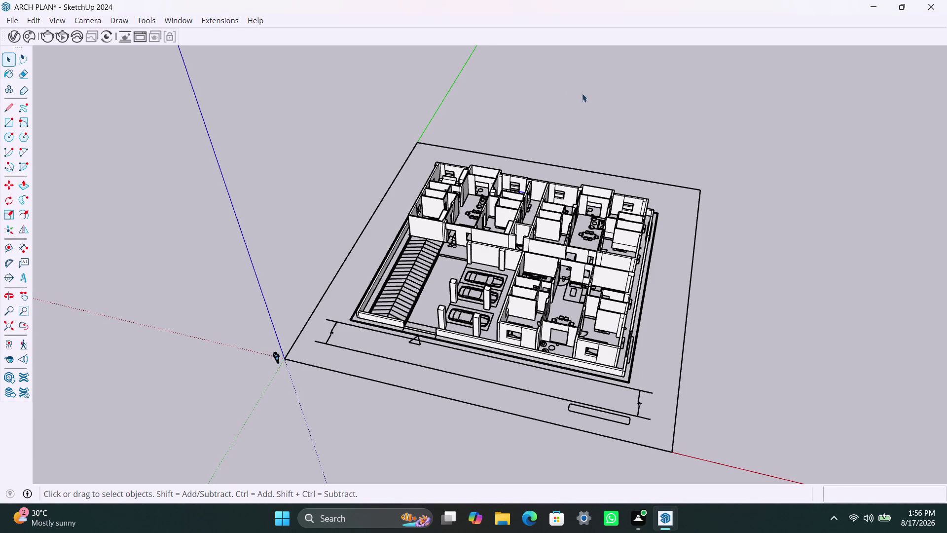
Zoom and orbit into the kitchen, then select the corner base cabinet's front face.
scroll(up, 3)
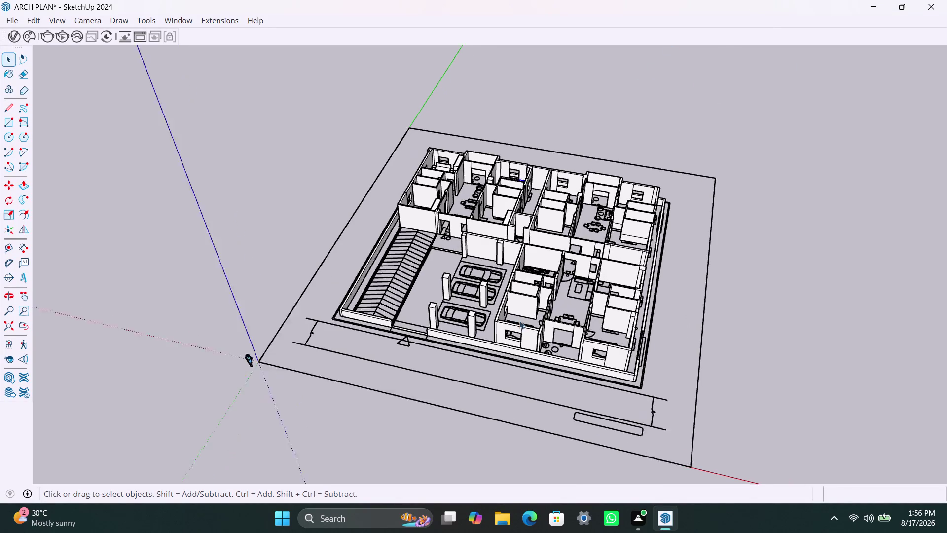
scroll(up, 3)
middle_drag(589, 253, 608, 365)
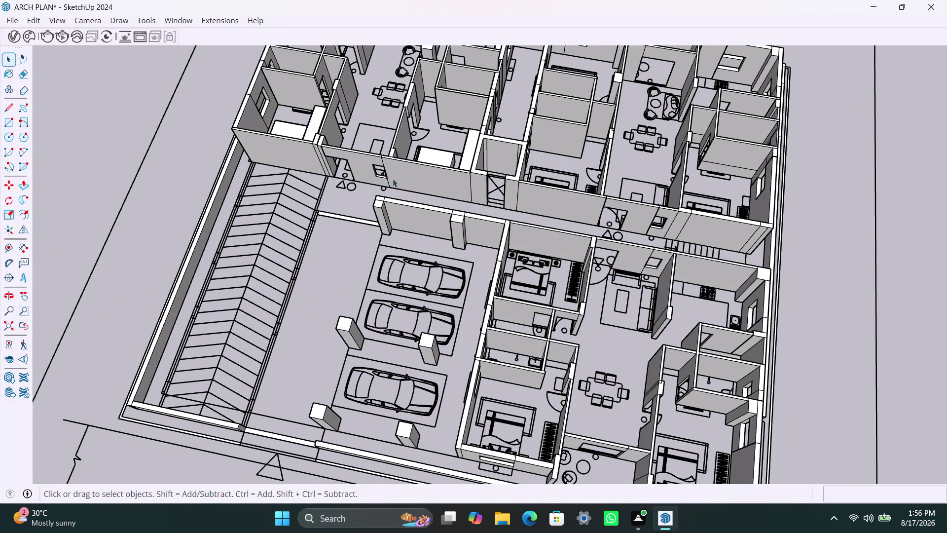
middle_drag(452, 129, 640, 261)
scroll(up, 3)
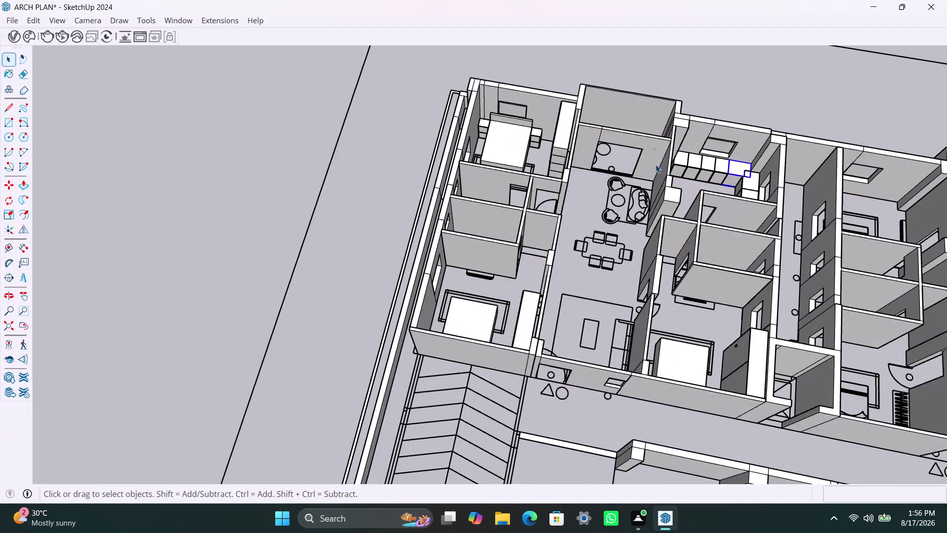
scroll(up, 3)
middle_drag(706, 168, 616, 187)
scroll(up, 3)
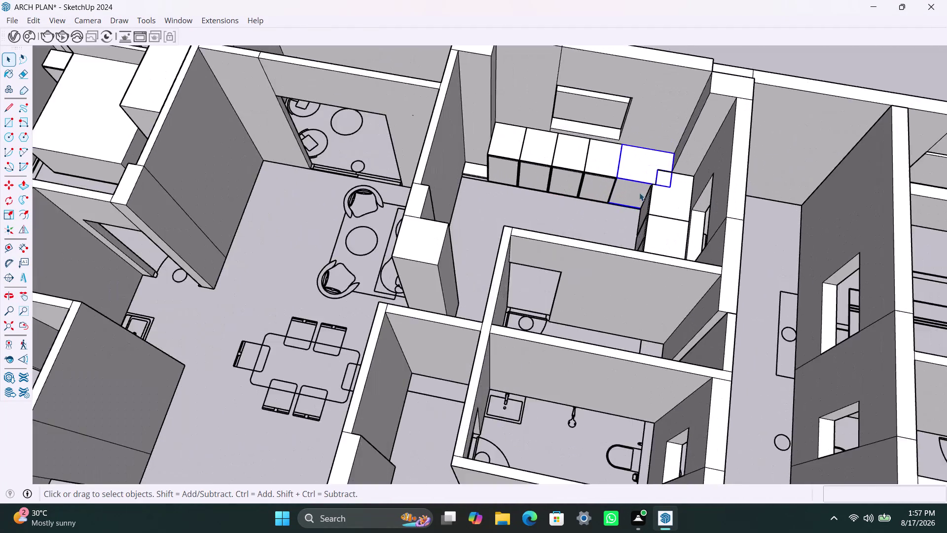
scroll(up, 3)
middle_drag(623, 197, 640, 169)
scroll(up, 3)
middle_drag(614, 176, 615, 175)
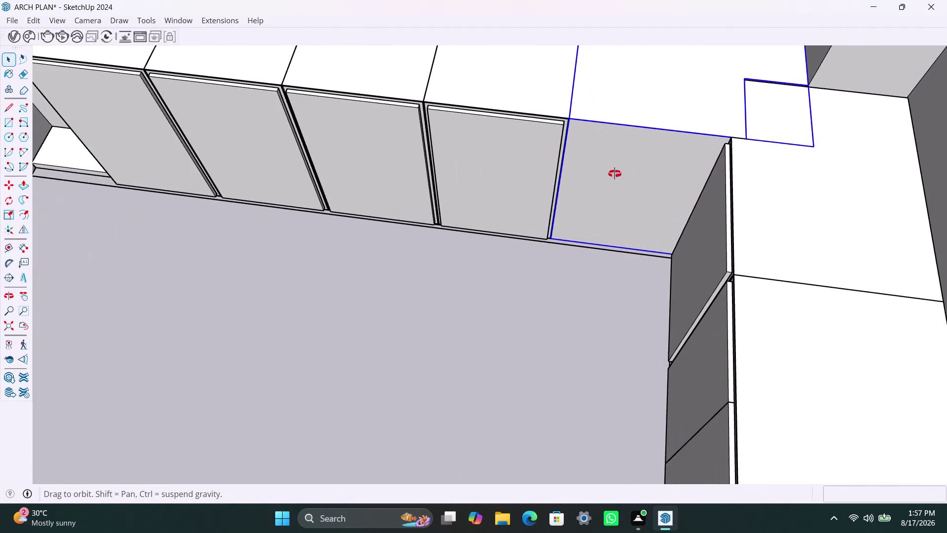
middle_drag(614, 174, 626, 140)
scroll(up, 3)
triple_click(620, 171)
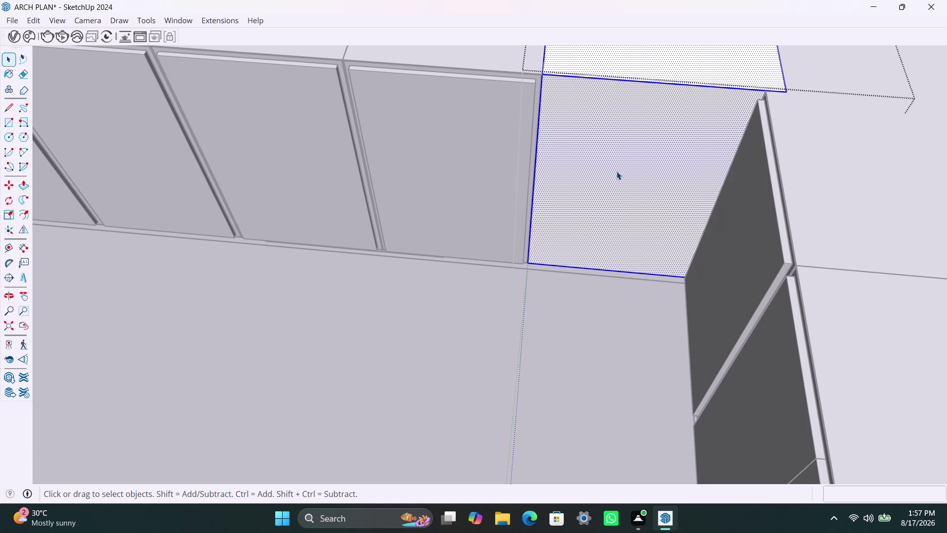
Offset the corner cabinet's front face inward by 2.5mm.
key(f)
drag(561, 127, 562, 127)
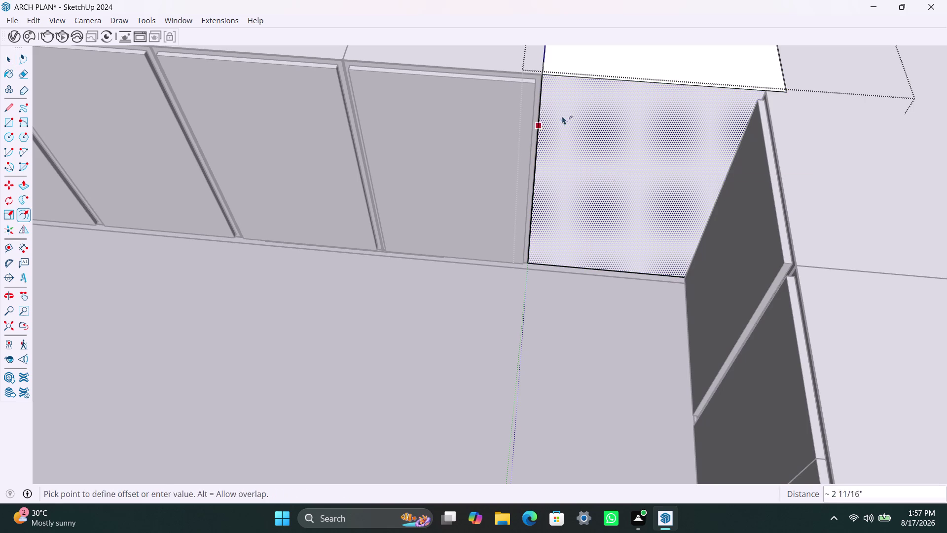
drag(562, 127, 563, 122)
text(2)
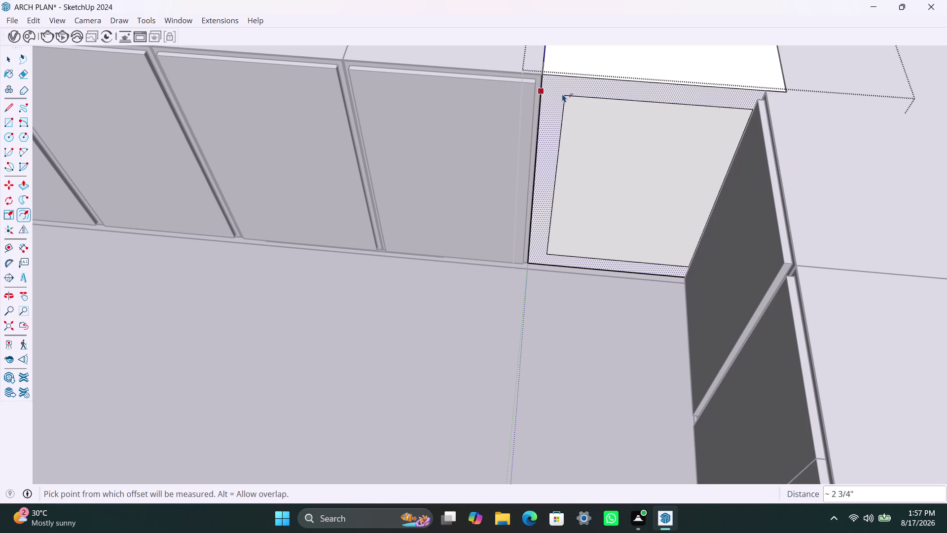
text(.5mm)
key(Return)
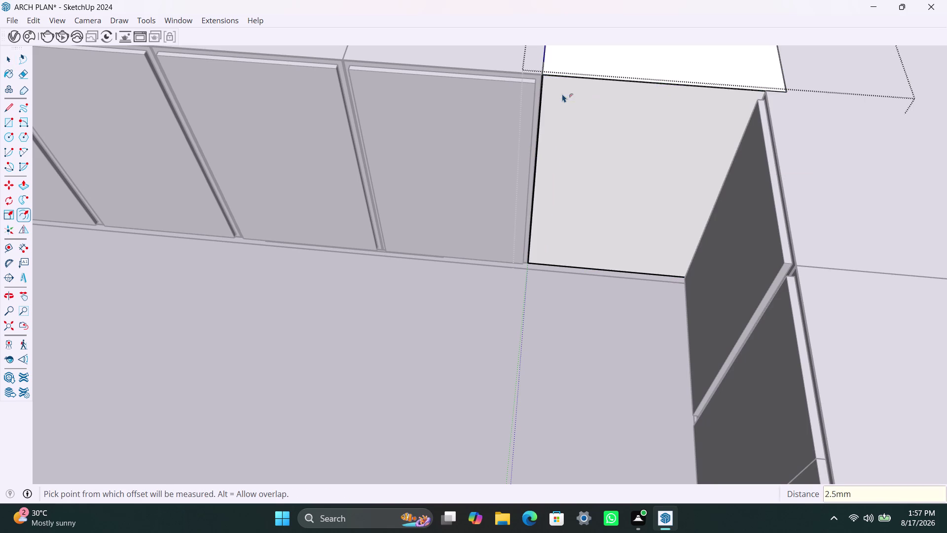
key(space)
Delete the narrow strip and offset the inner door face a further 18mm.
scroll(up, 3)
scroll(up, 3)
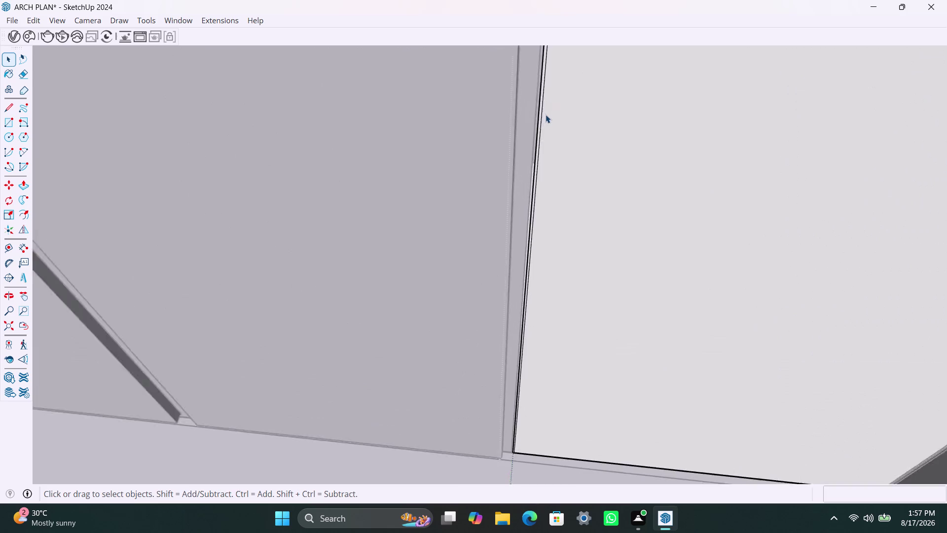
scroll(up, 3)
click(537, 119)
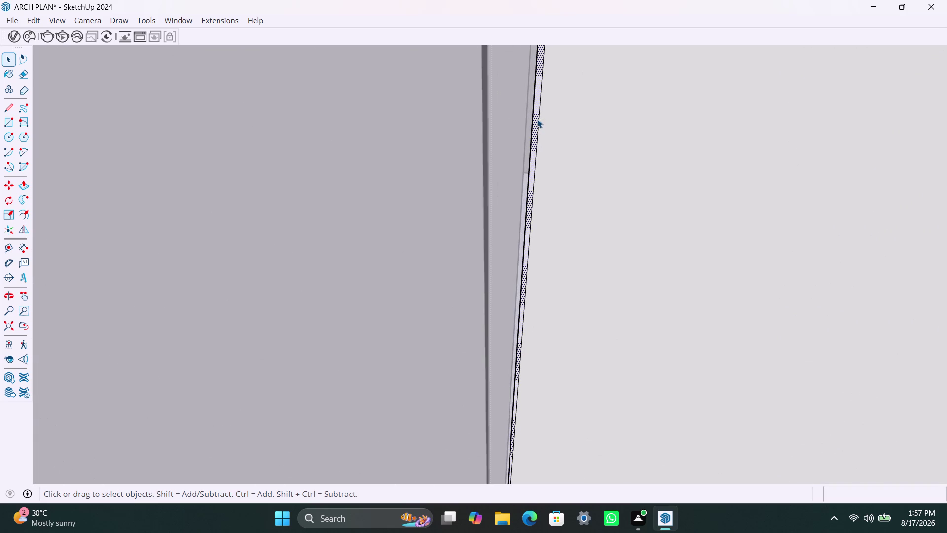
key(Delete)
click(599, 132)
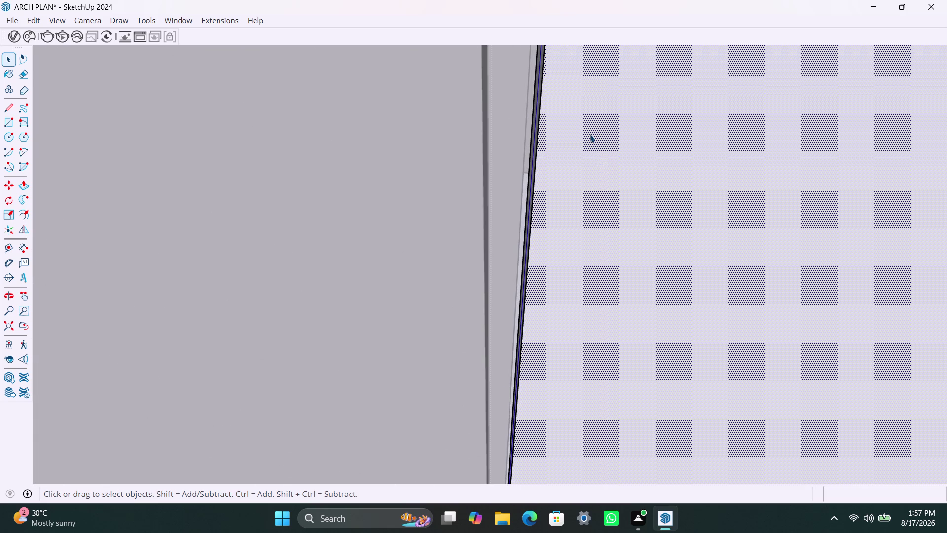
key(f)
click(590, 135)
text(18)
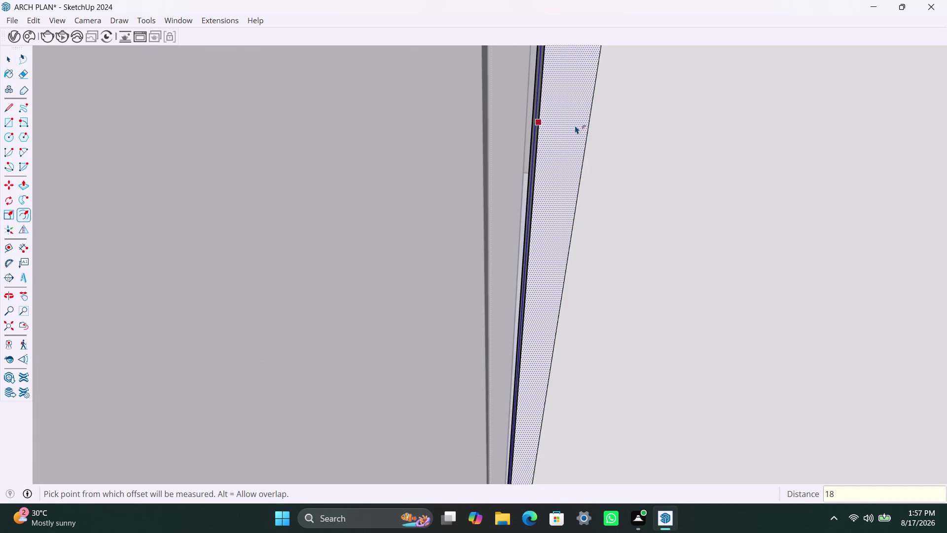
text(mm)
key(Return)
key(space)
Push/pull the door's inner panel back into the door.
scroll(down, 3)
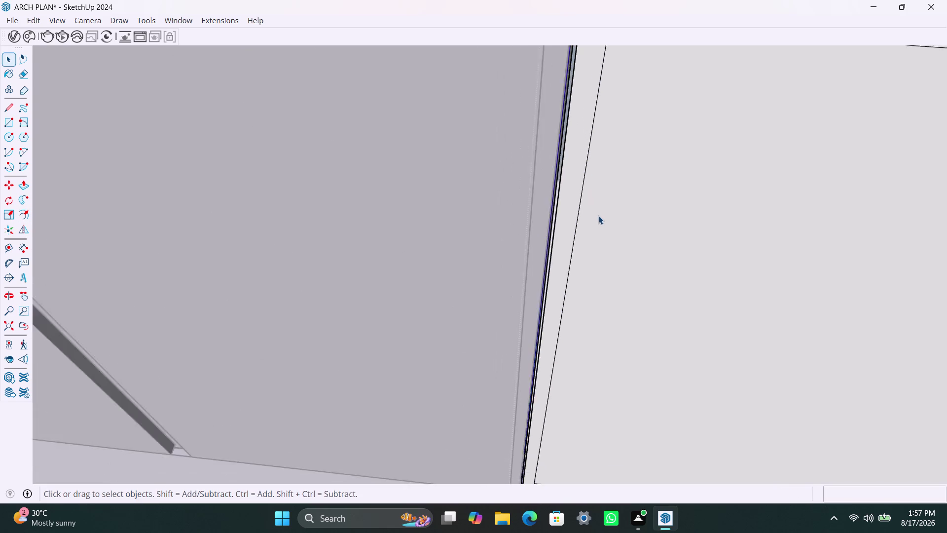
scroll(down, 3)
middle_drag(648, 240, 573, 199)
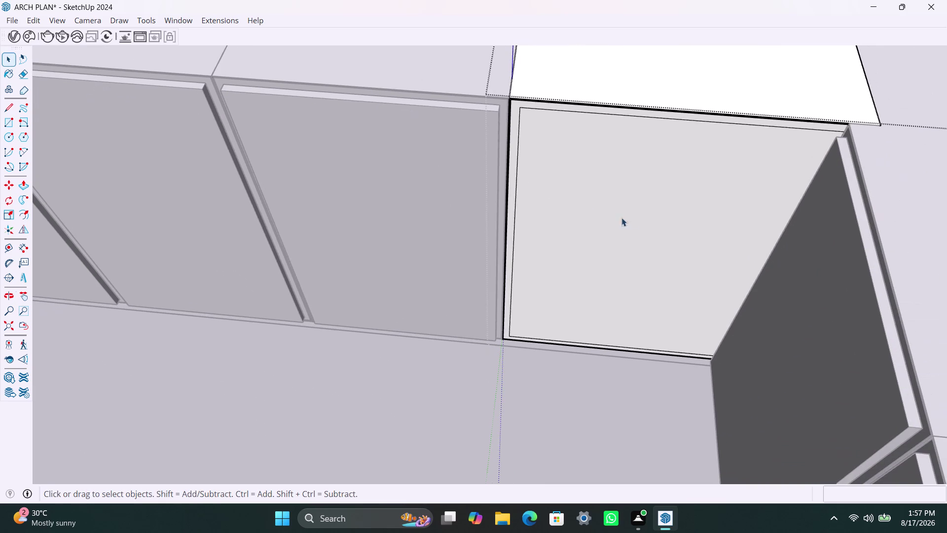
click(650, 213)
key(p)
drag(650, 212, 649, 202)
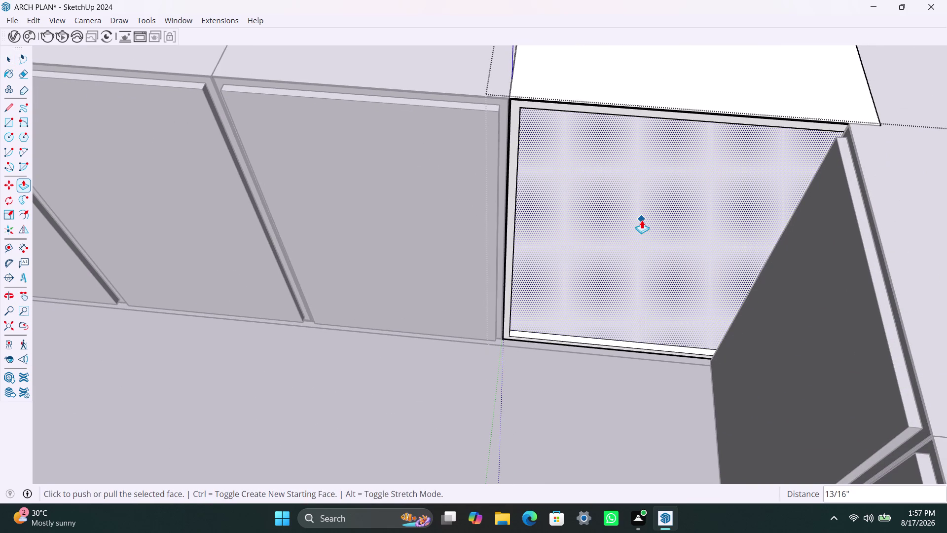
key(Escape)
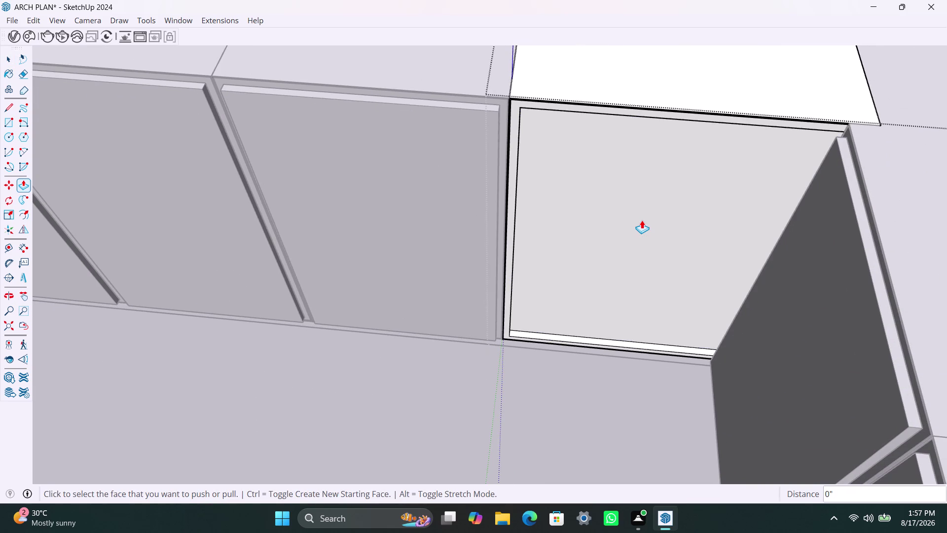
Adjust the inner panel's depth to about 5/16 inch, matching the neighbouring doors.
key(p)
click(641, 220)
scroll(down, 3)
middle_drag(627, 285, 598, 195)
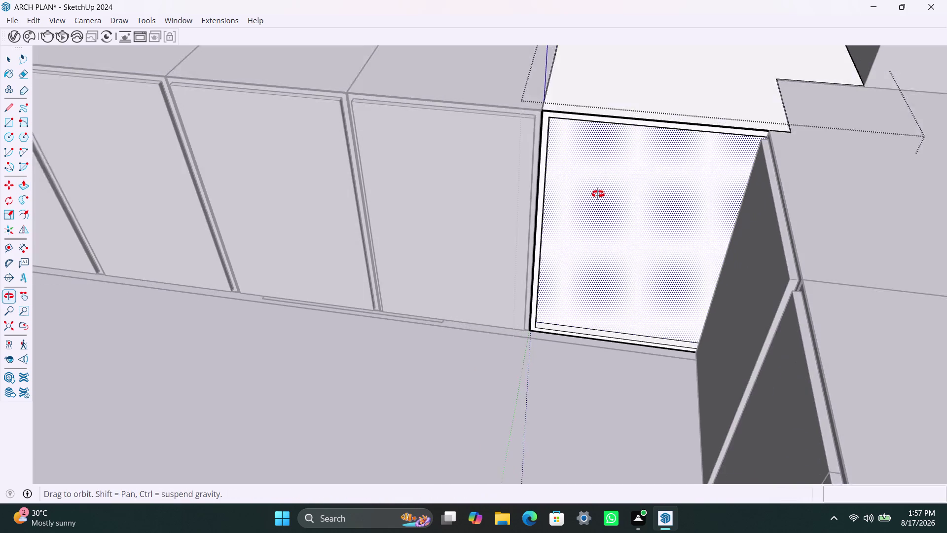
middle_drag(598, 194, 597, 194)
click(614, 243)
scroll(down, 3)
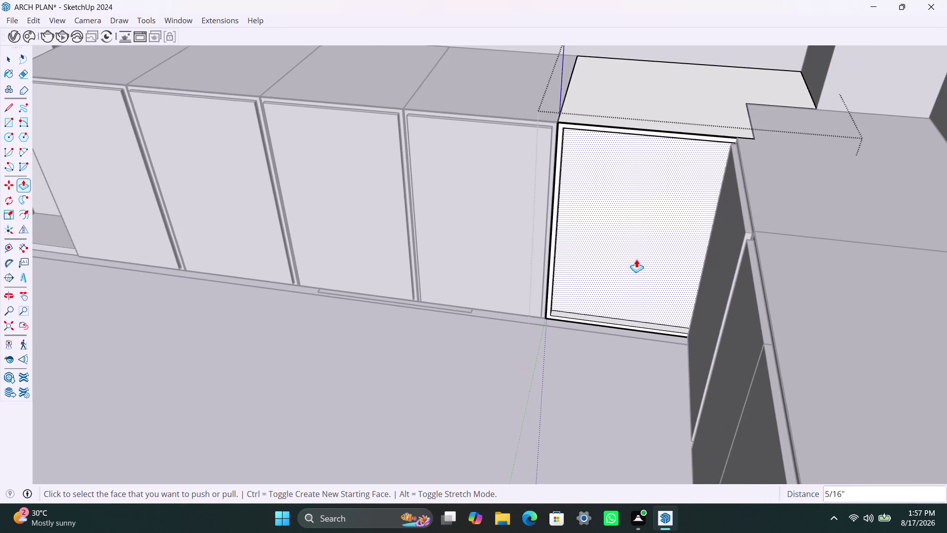
middle_drag(633, 265, 650, 293)
scroll(up, 3)
middle_drag(644, 241, 651, 204)
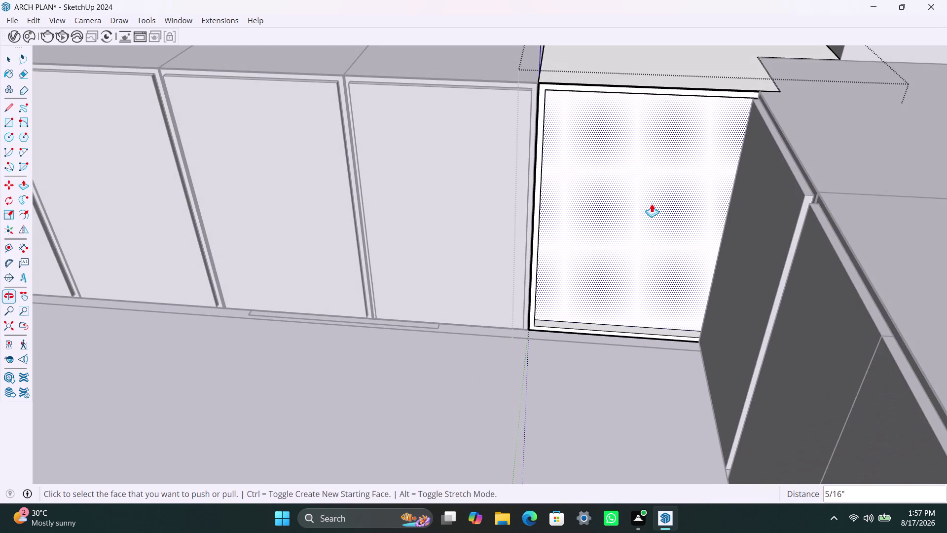
click(637, 248)
key(space)
scroll(down, 3)
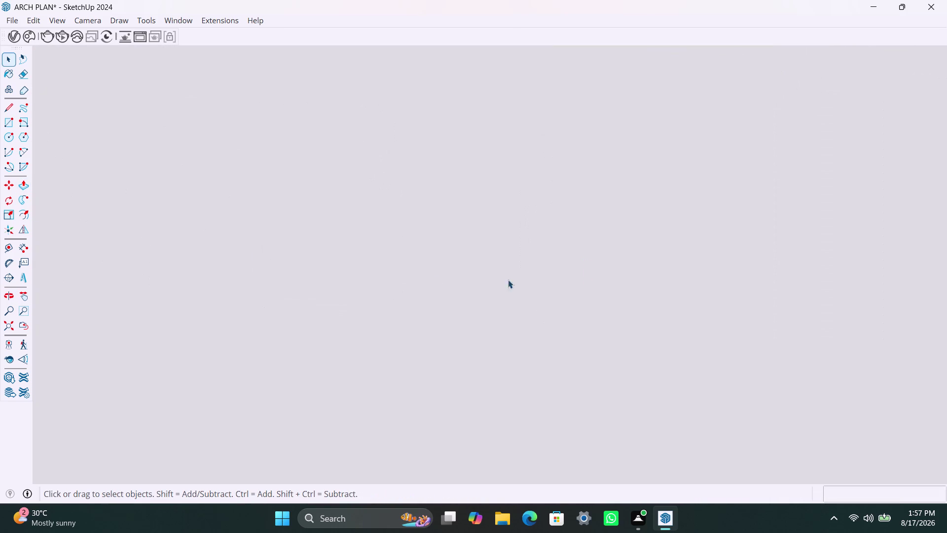
Orbit and zoom back into the kitchen to face the corner cabinet.
click(7, 320)
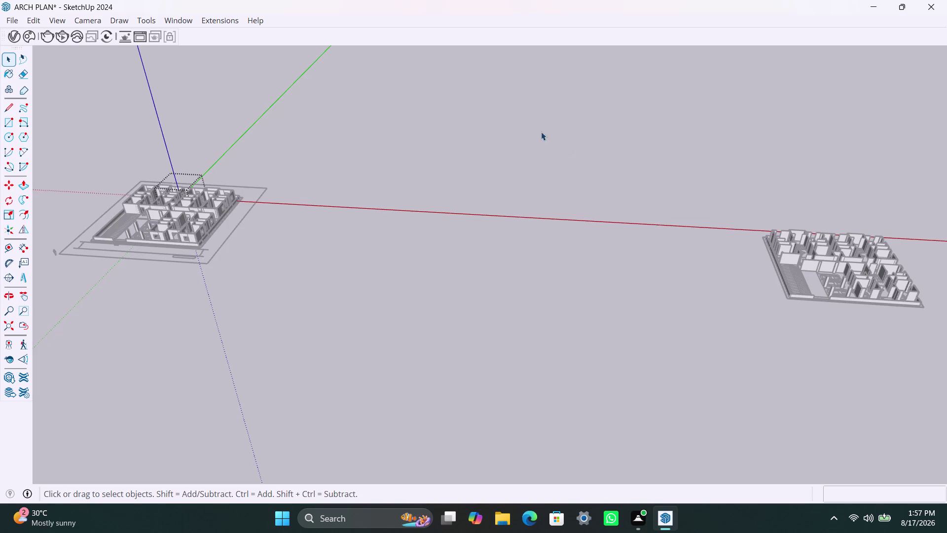
scroll(up, 3)
middle_drag(222, 206, 351, 245)
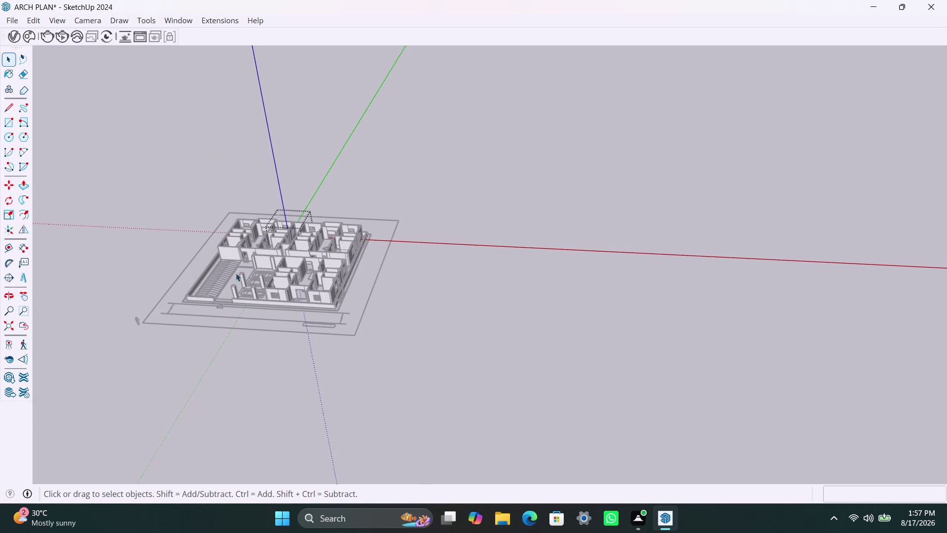
scroll(up, 3)
middle_drag(336, 197, 437, 316)
scroll(up, 3)
middle_drag(379, 347, 382, 352)
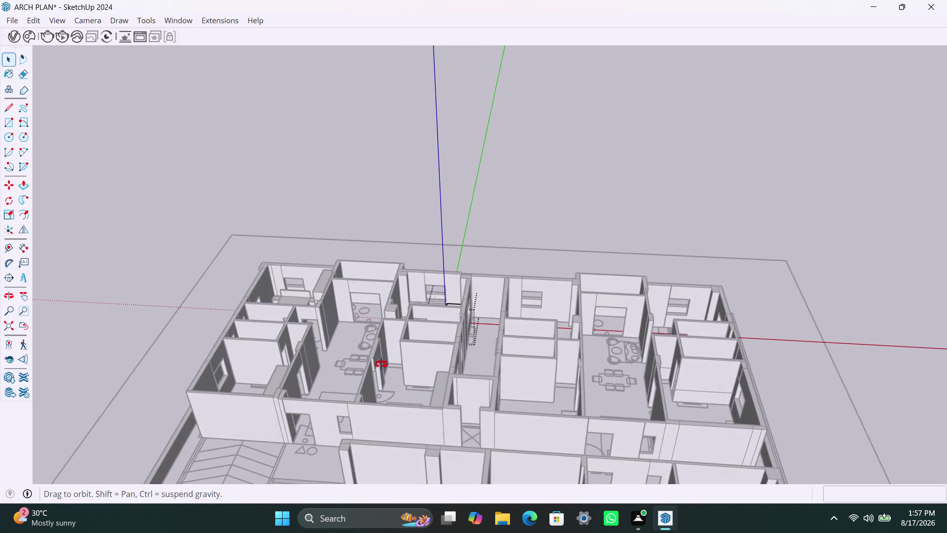
middle_drag(381, 352, 383, 444)
scroll(up, 3)
middle_drag(458, 279, 517, 294)
scroll(up, 3)
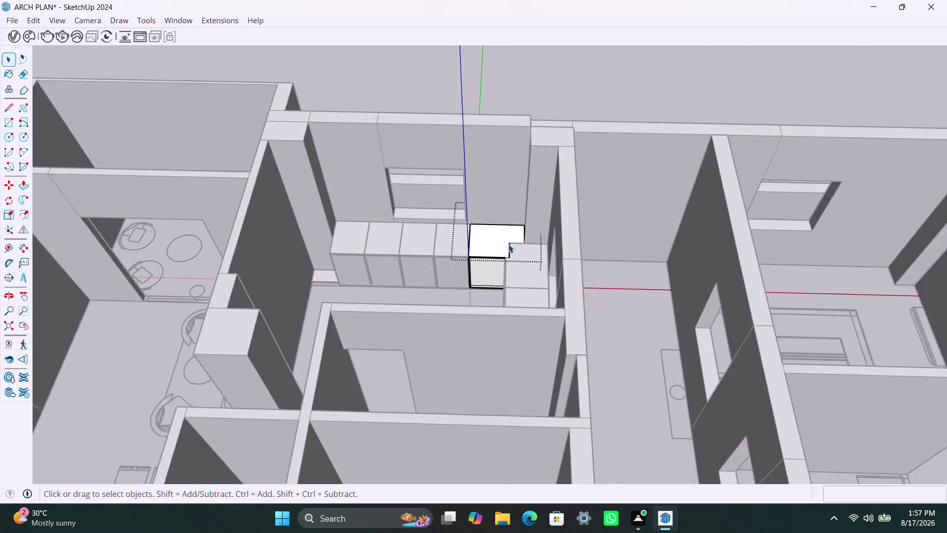
scroll(up, 3)
middle_drag(477, 315, 500, 339)
scroll(up, 3)
Push the cabinet's inner front face deep into its box, leaving an open recess.
click(497, 267)
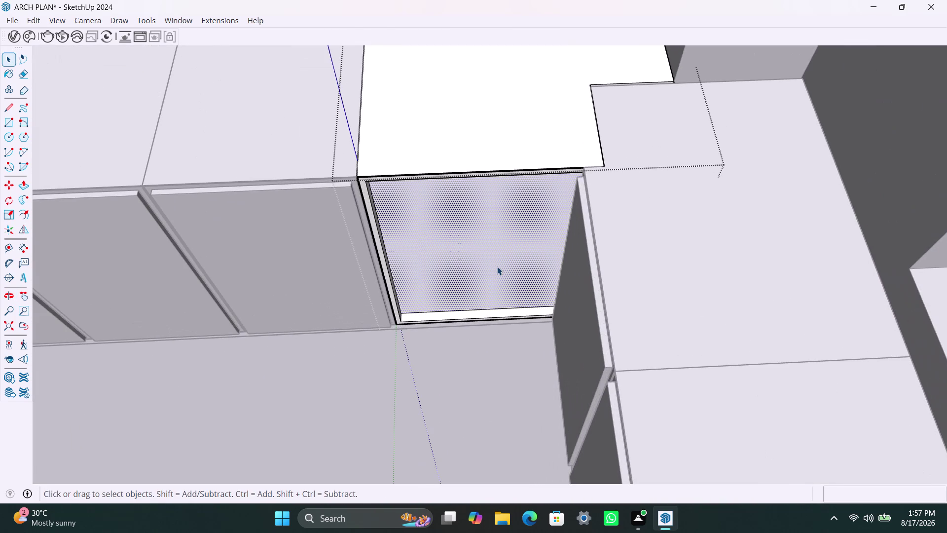
key(p)
drag(497, 266, 497, 260)
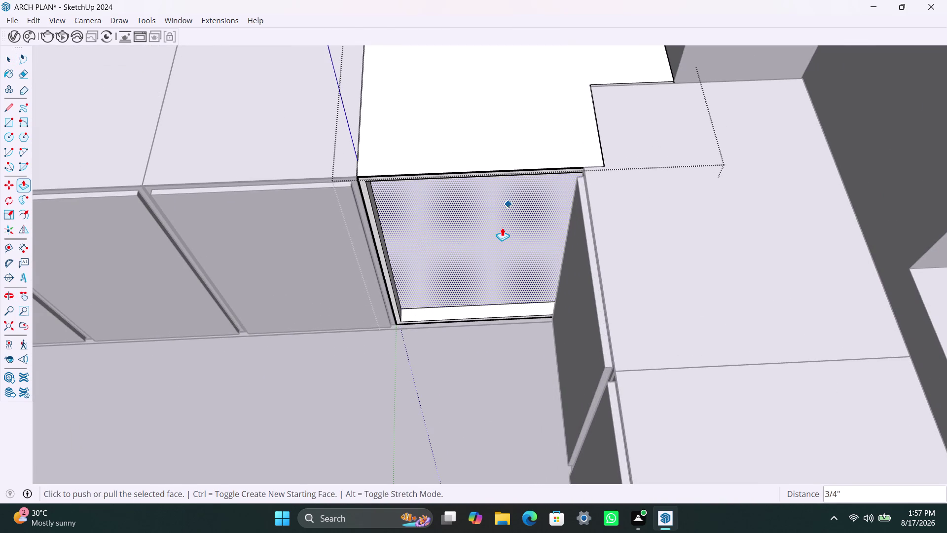
click(502, 227)
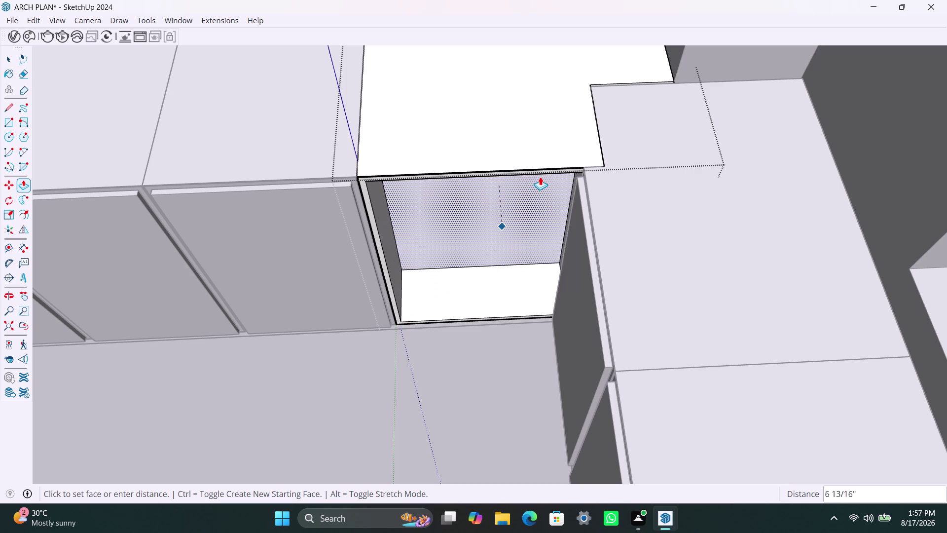
middle_drag(535, 196, 568, 144)
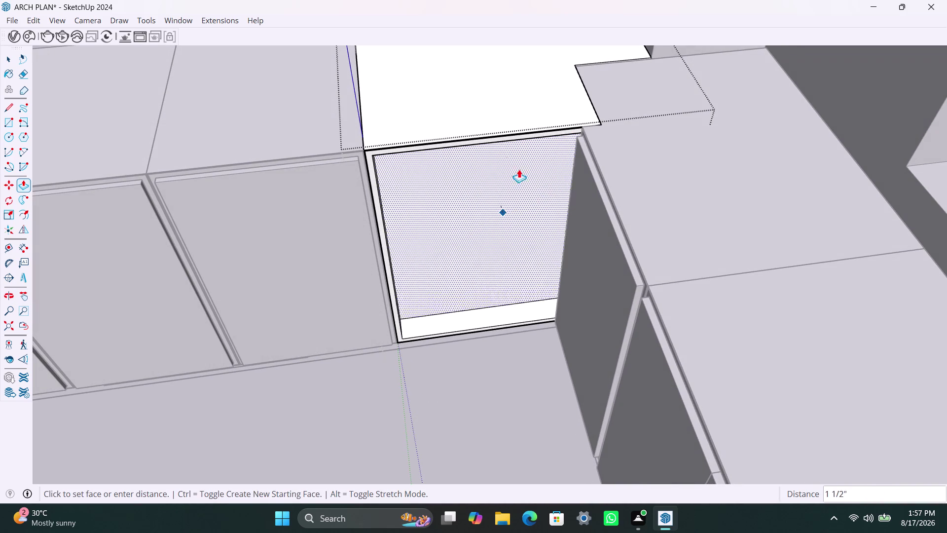
middle_drag(496, 187, 496, 184)
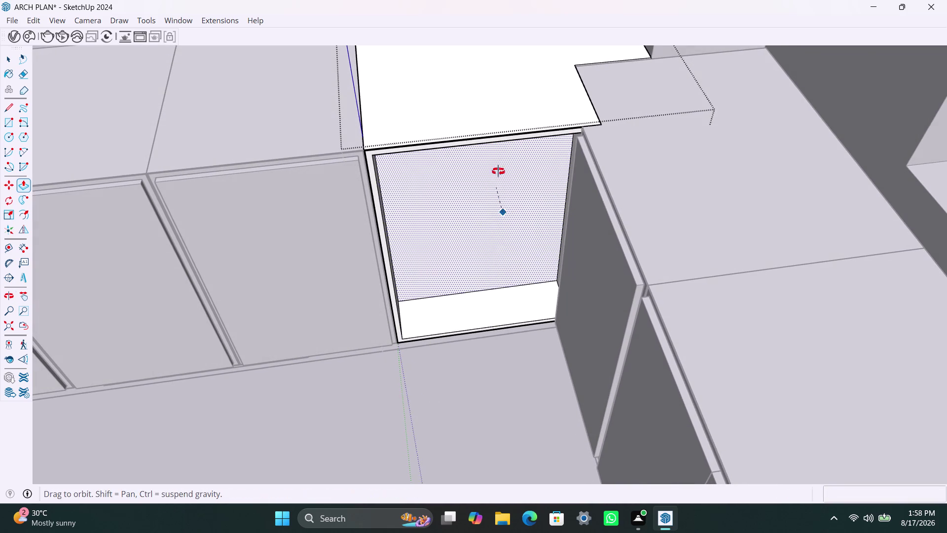
middle_drag(496, 185, 497, 137)
Pick the cabinet's back face and zoom out to the whole model.
click(475, 163)
key(space)
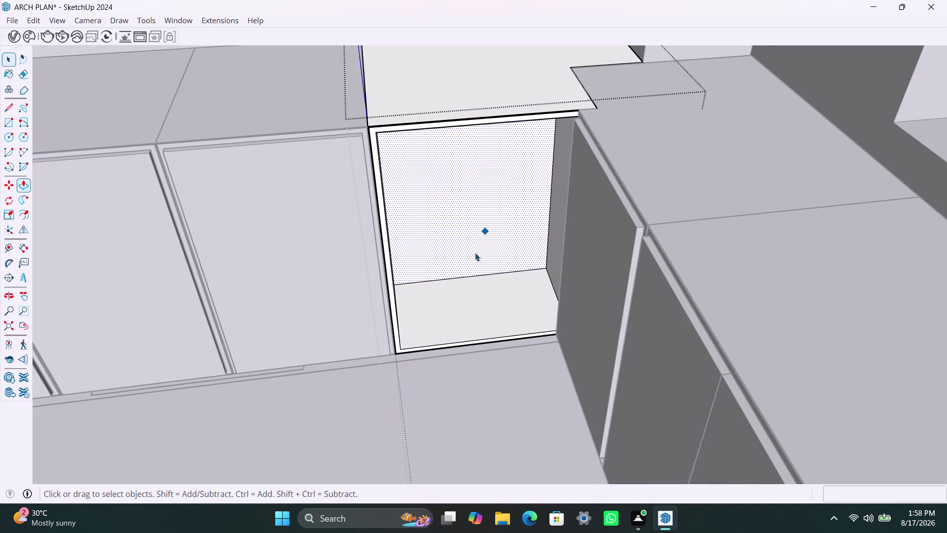
key(space)
scroll(down, 3)
middle_drag(476, 313, 450, 330)
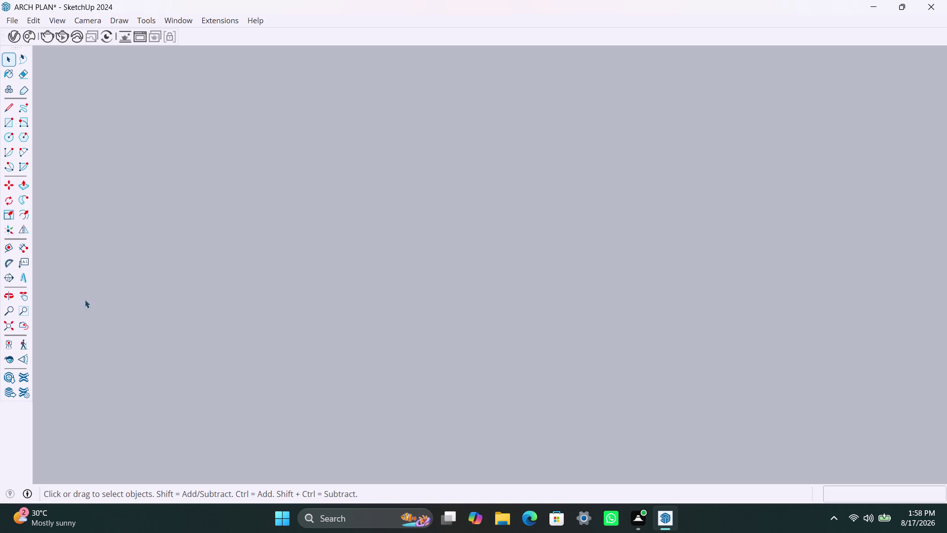
Orbit and zoom around the building to face the open cabinet front.
click(11, 322)
scroll(up, 3)
middle_drag(191, 217, 210, 230)
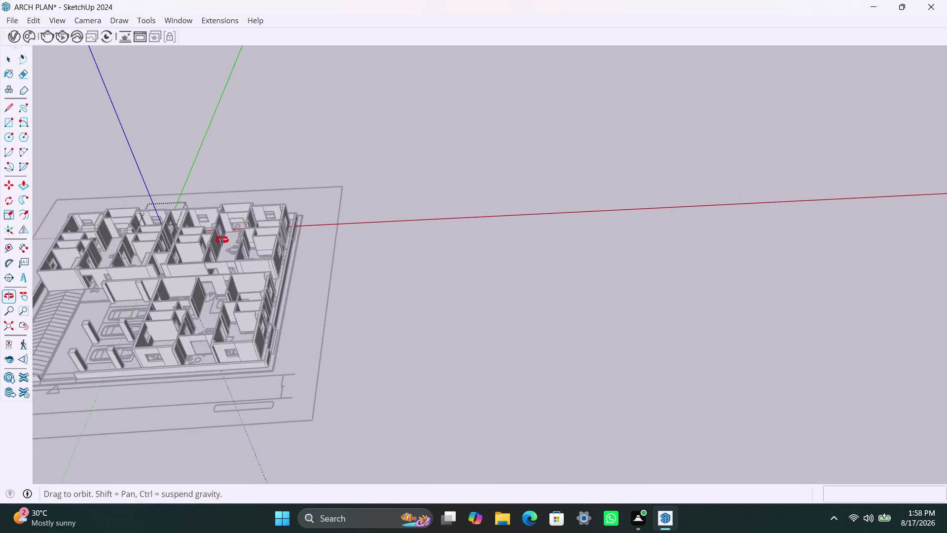
middle_drag(211, 230, 315, 303)
scroll(up, 3)
middle_drag(228, 314, 401, 321)
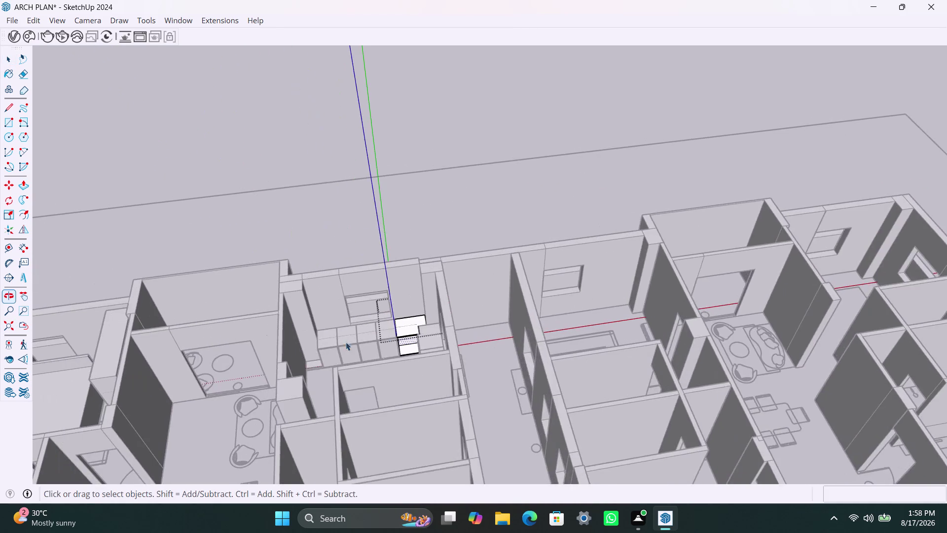
scroll(up, 3)
scroll(up, 3)
middle_drag(417, 349, 437, 316)
scroll(up, 3)
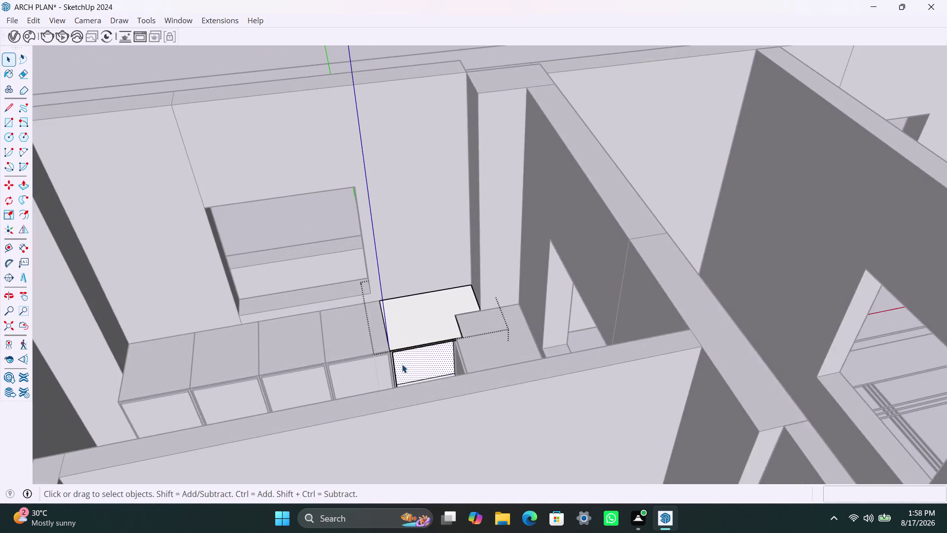
middle_drag(402, 364, 417, 384)
scroll(up, 3)
middle_drag(416, 359, 410, 347)
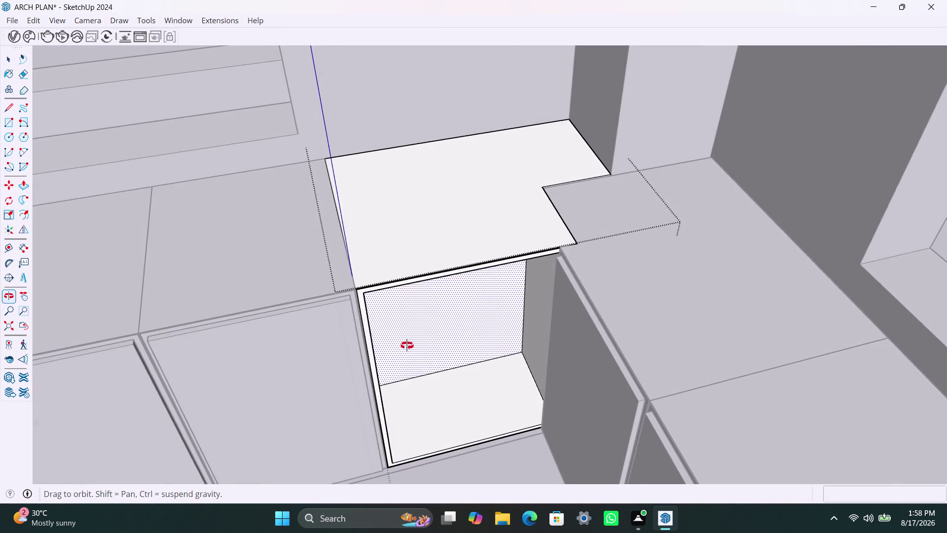
middle_drag(410, 347, 400, 342)
Draw a rectangle spanning the cabinet opening.
key(space)
key(r)
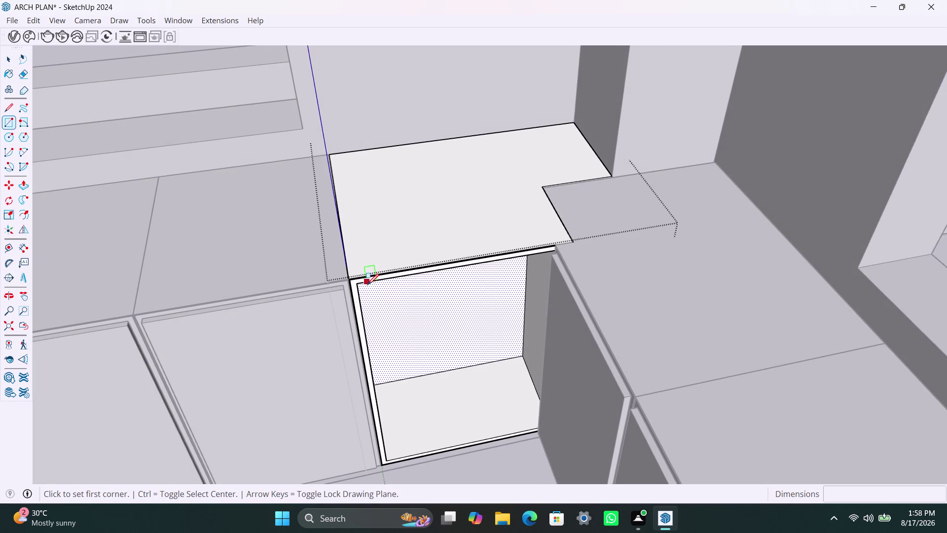
click(359, 285)
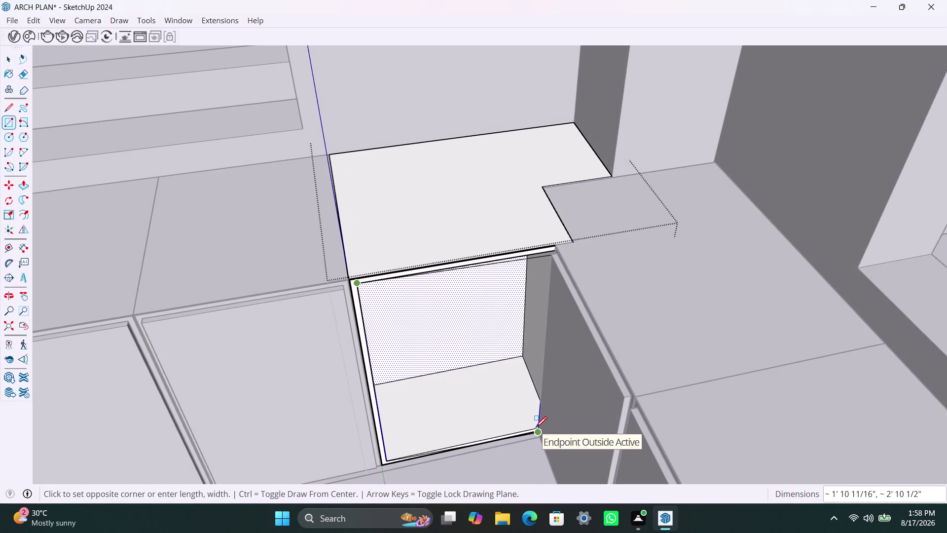
scroll(up, 3)
middle_drag(534, 425, 557, 421)
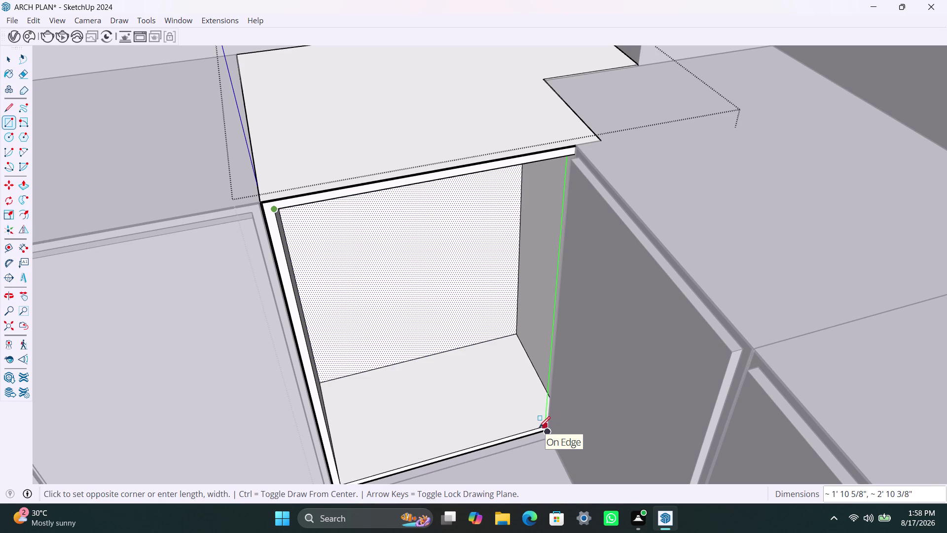
click(539, 427)
key(space)
Pull the new front face out 18mm to form the door panel.
double_click(509, 364)
right_click(509, 364)
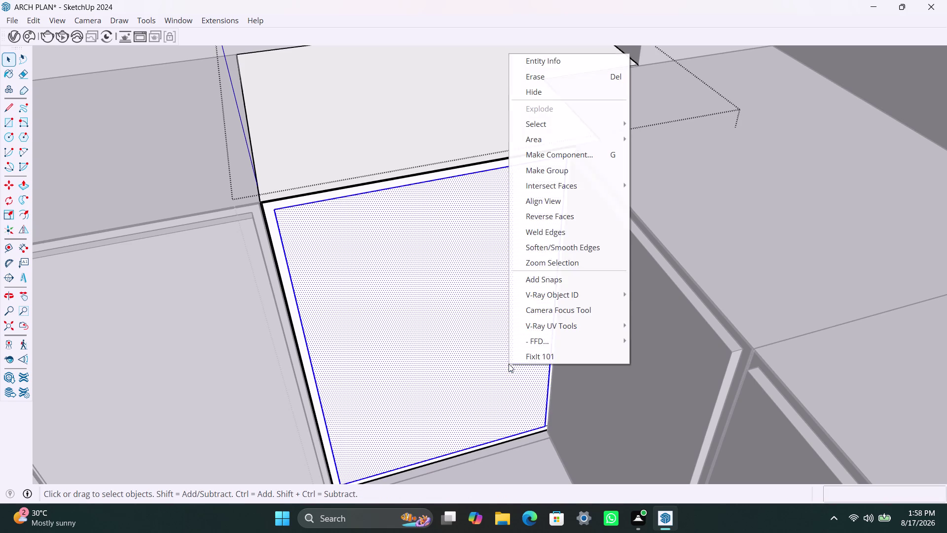
click(580, 171)
triple_click(453, 334)
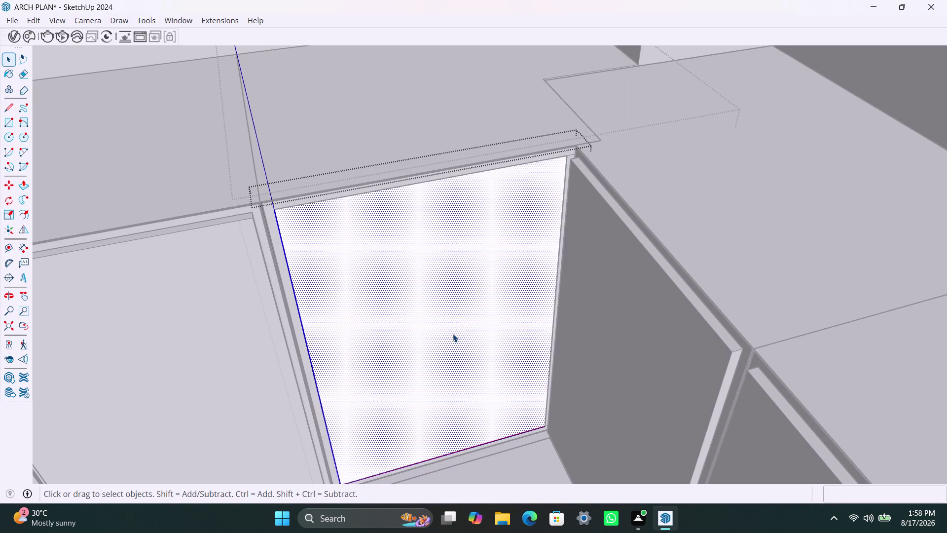
key(p)
click(452, 333)
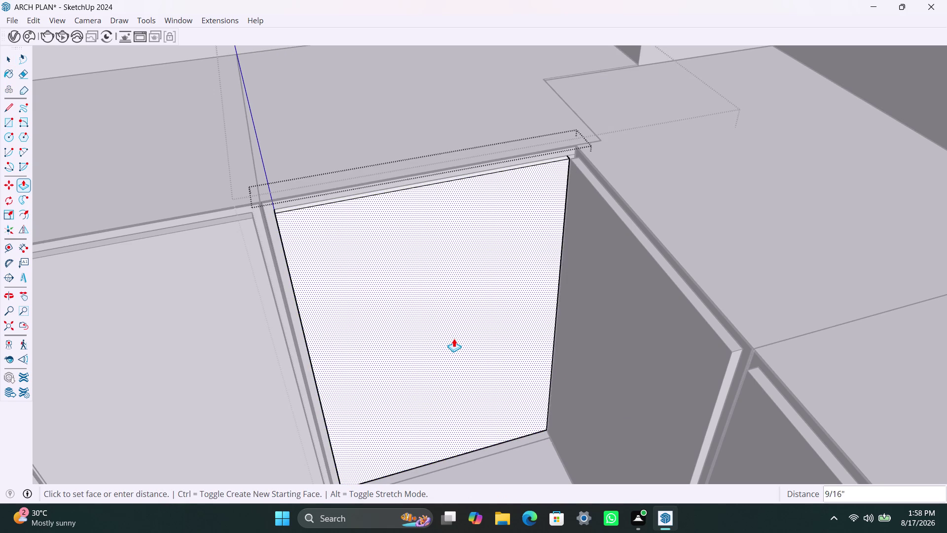
text(18mm)
key(Return)
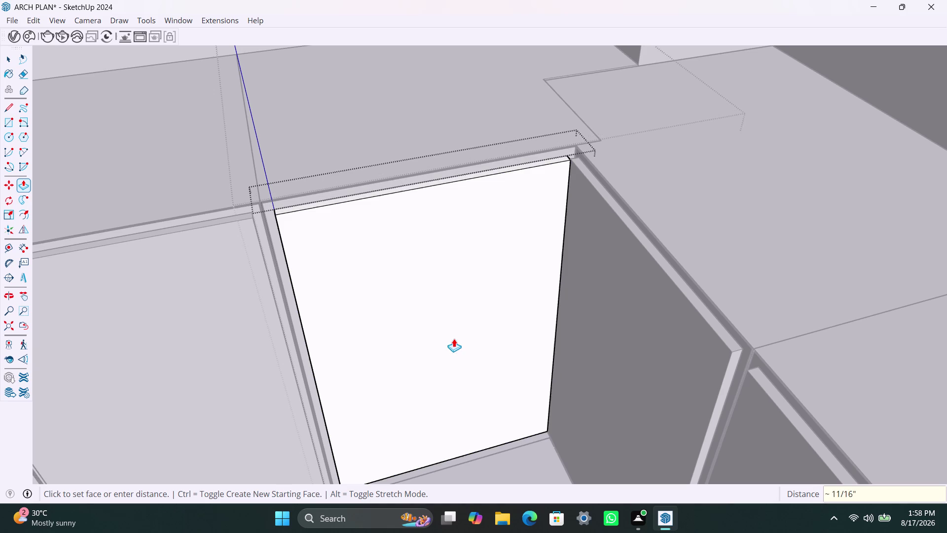
Zoom out to show the whole model.
key(space)
scroll(down, 3)
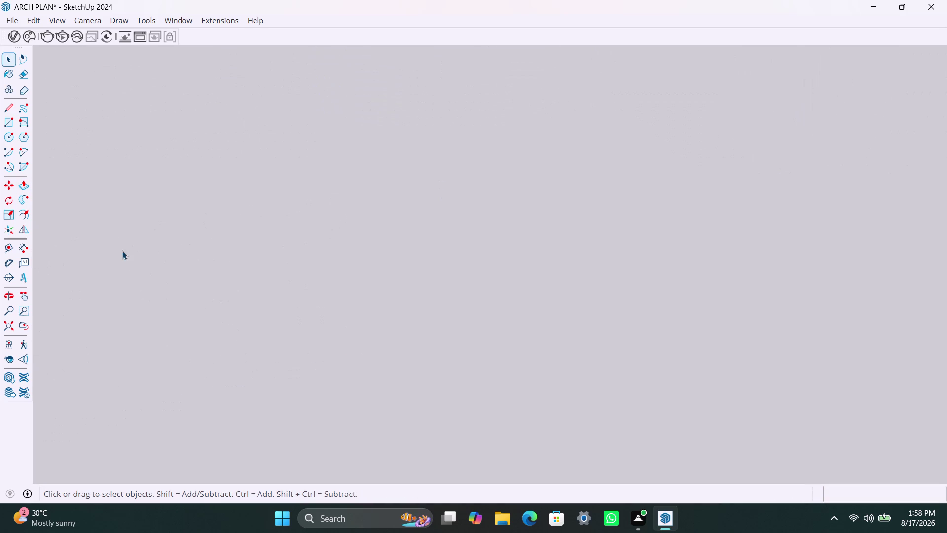
click(9, 325)
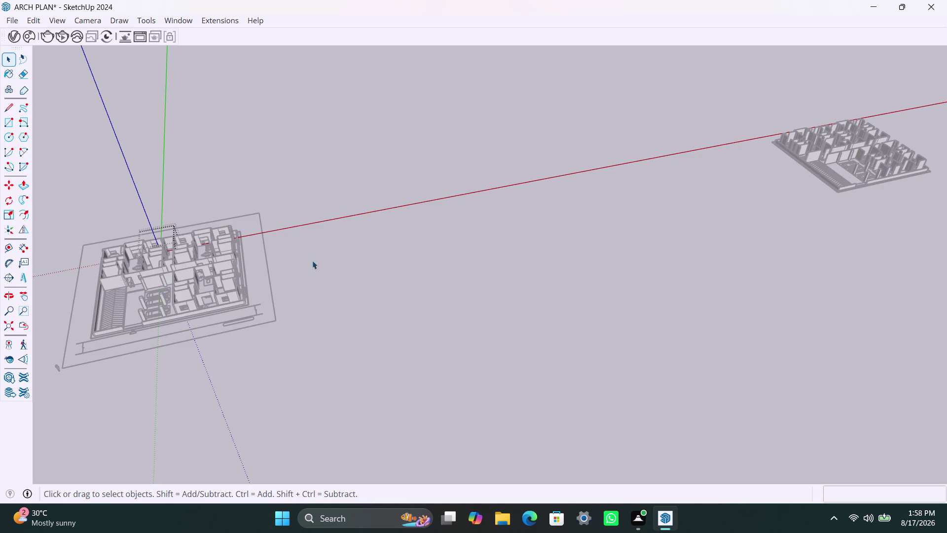
click(321, 228)
click(315, 162)
Zoom down onto the kitchen cabinet run and inspect the small strip at its end.
scroll(up, 3)
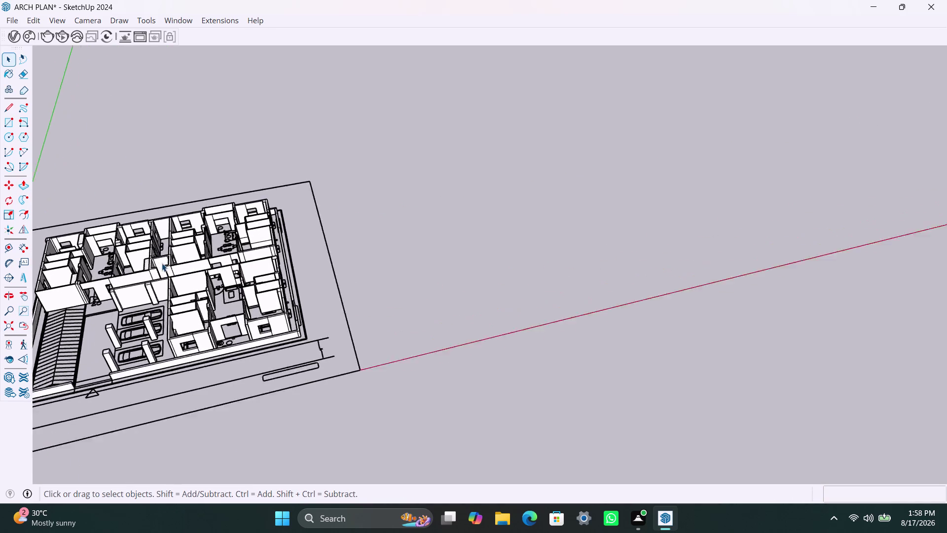
middle_drag(179, 247, 502, 247)
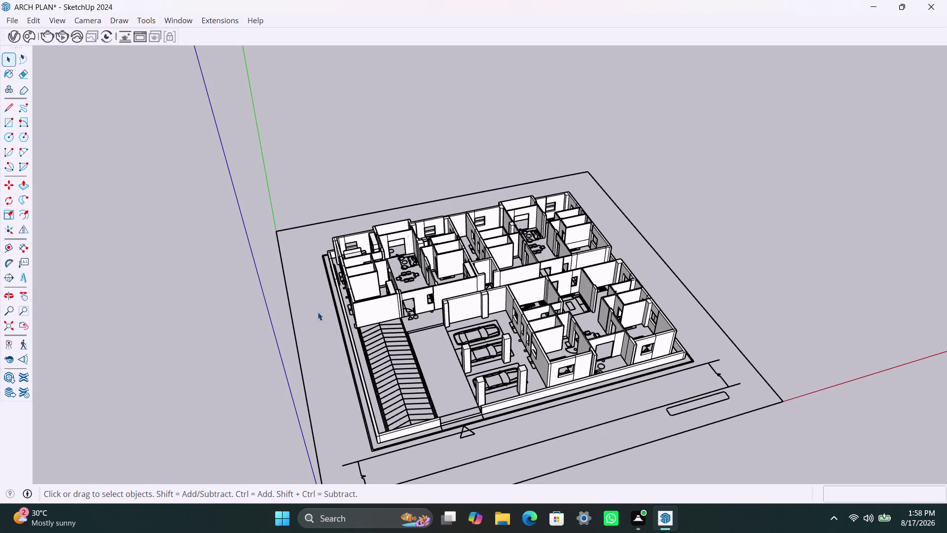
scroll(up, 3)
scroll(up, 3)
middle_drag(445, 241, 426, 343)
scroll(up, 3)
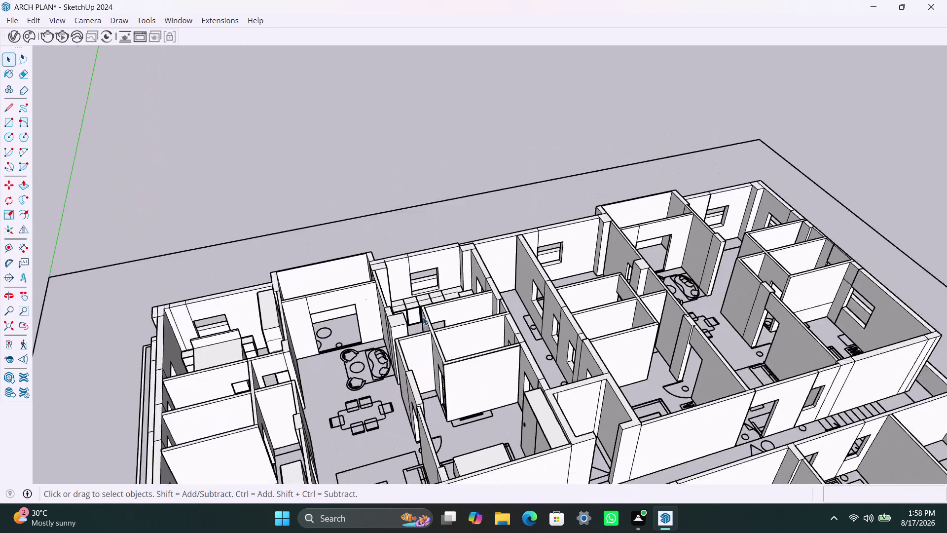
middle_drag(424, 340, 421, 383)
scroll(up, 3)
middle_drag(431, 301, 429, 337)
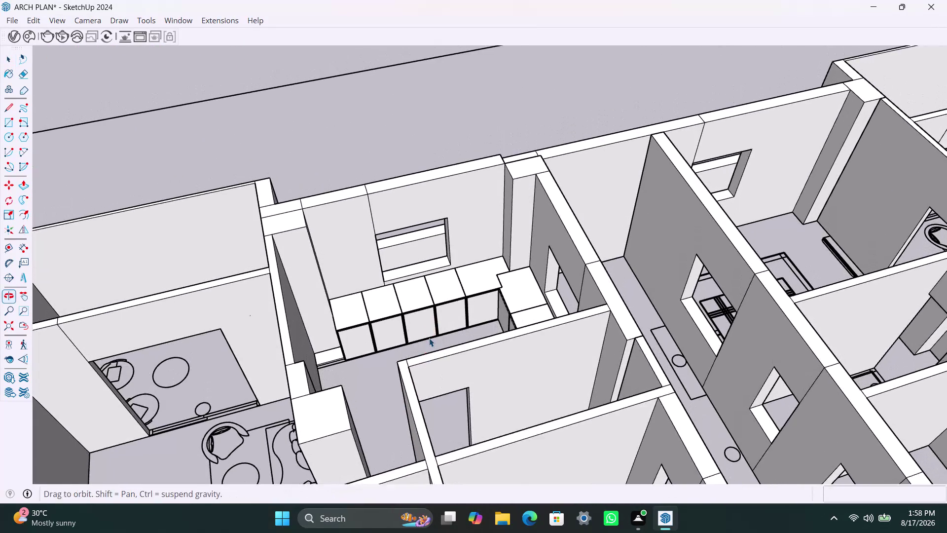
scroll(up, 3)
middle_drag(417, 356, 420, 365)
scroll(up, 3)
middle_drag(397, 375, 401, 395)
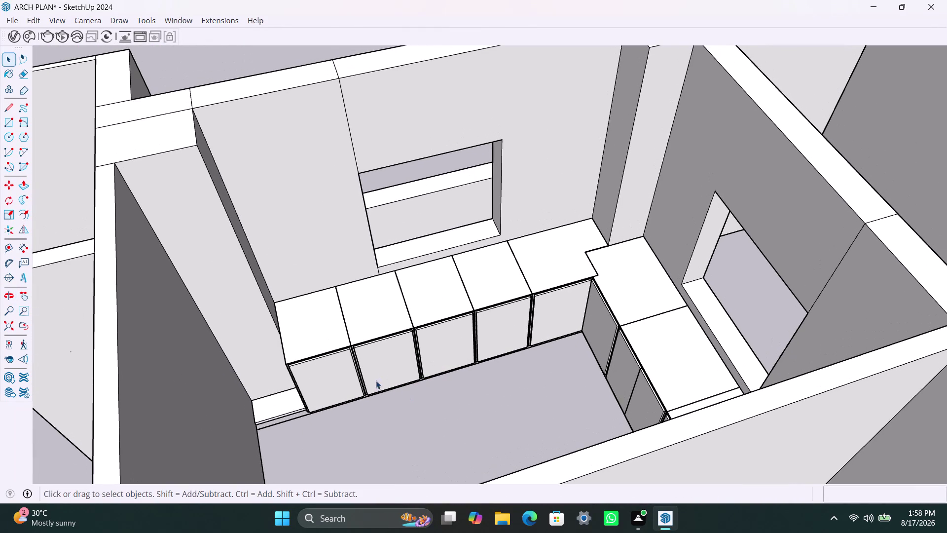
click(259, 414)
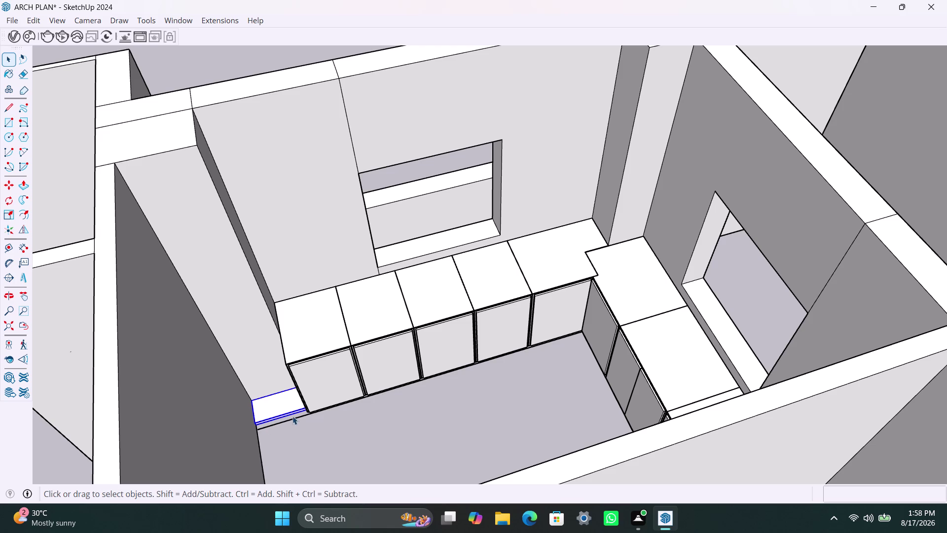
middle_drag(404, 421, 410, 402)
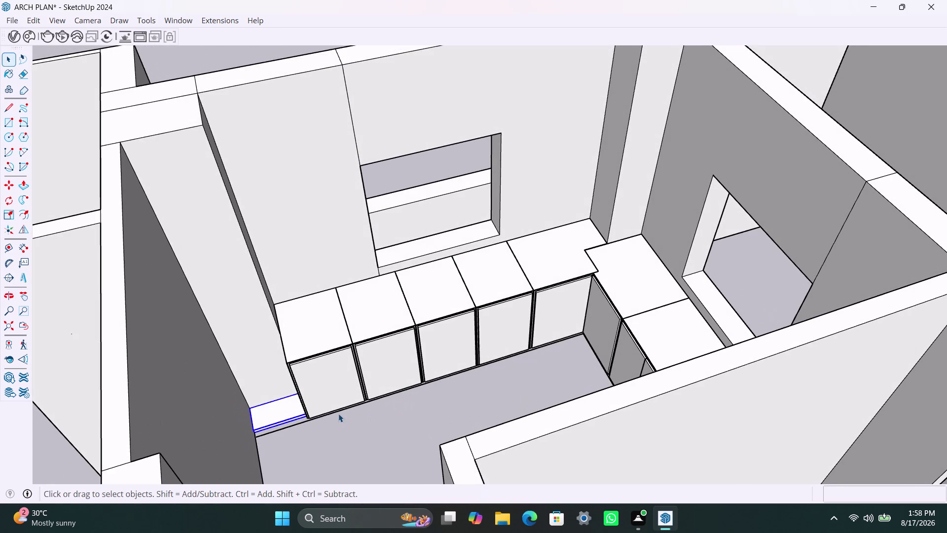
click(325, 443)
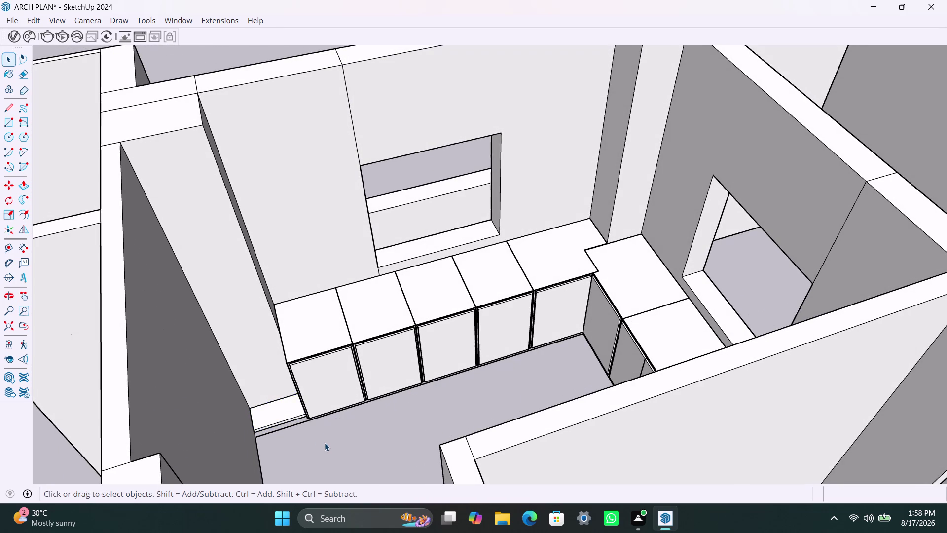
Draw a rectangle countertop outline along the cabinet tops from the back corner.
key(space)
key(r)
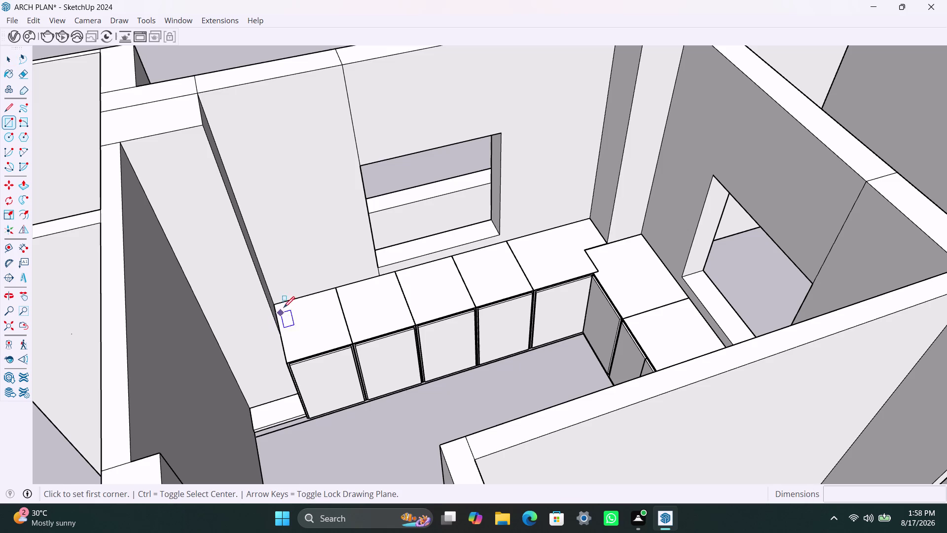
click(279, 301)
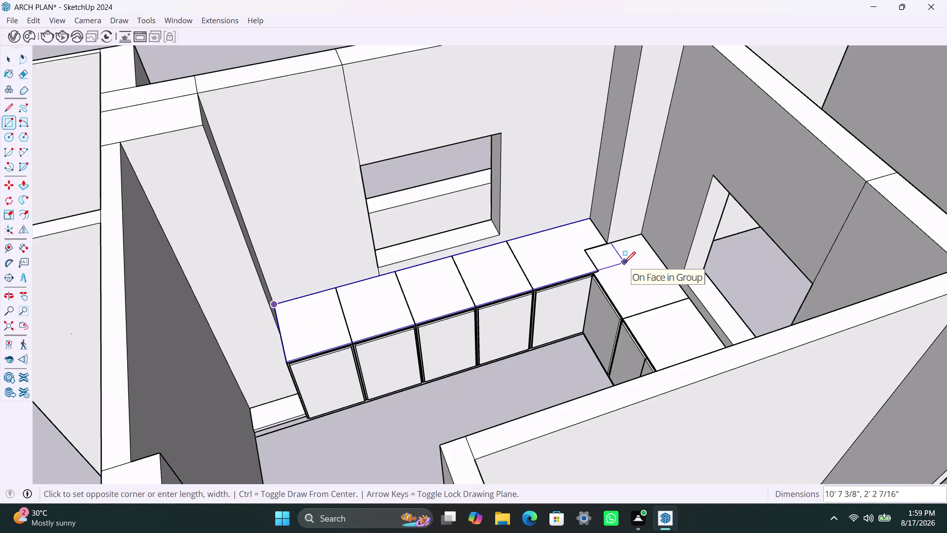
click(625, 262)
key(space)
Select the end cabinet's top geometry, then undo those edits.
double_click(550, 240)
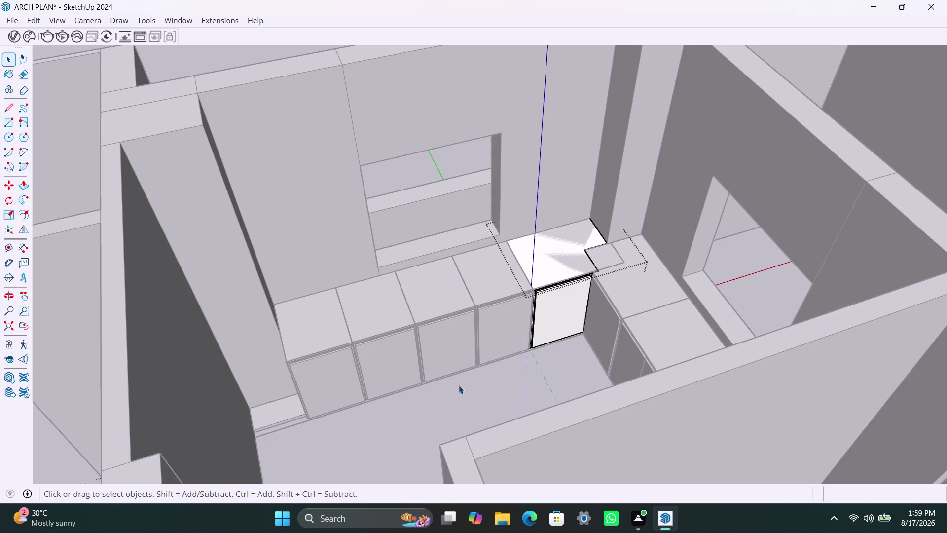
click(458, 385)
click(401, 305)
triple_click(310, 317)
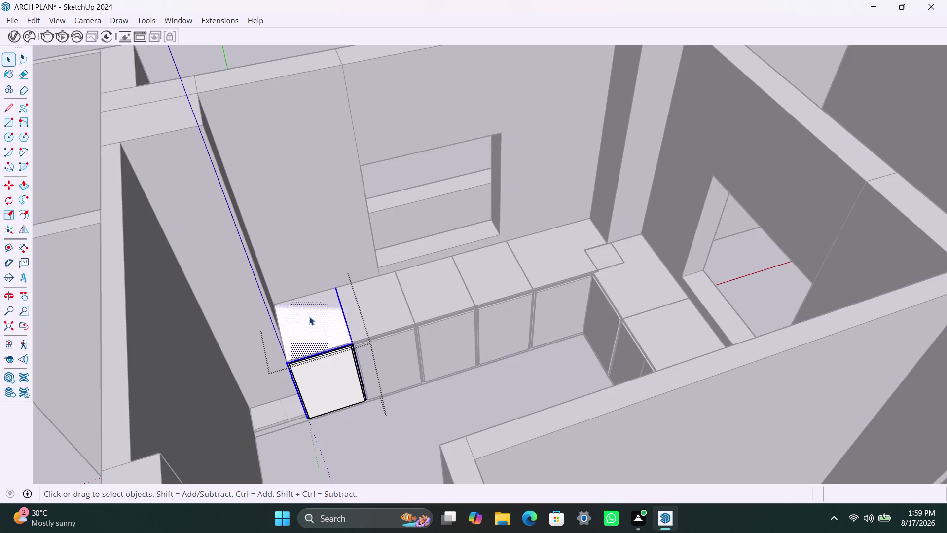
click(341, 446)
key(ctrl+z)
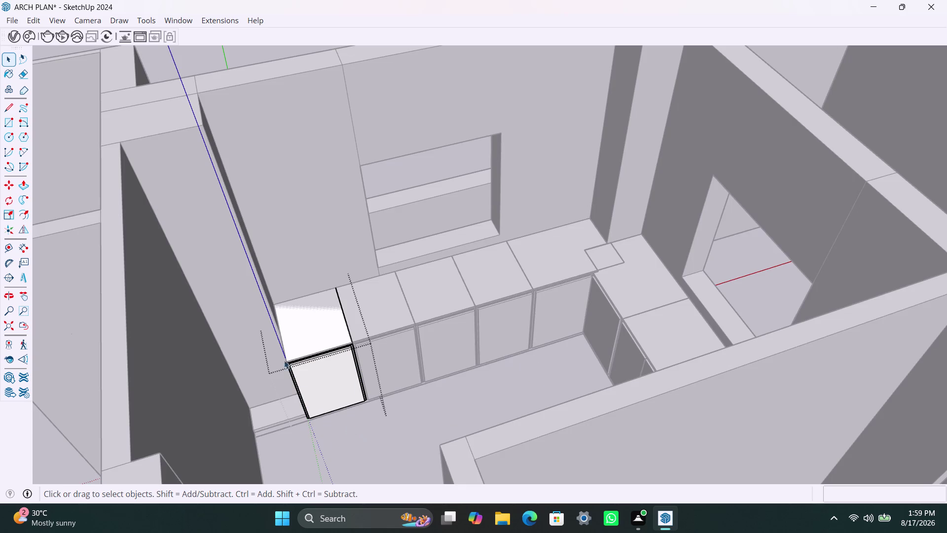
click(352, 445)
key(ctrl+z)
key(ctrl+z)
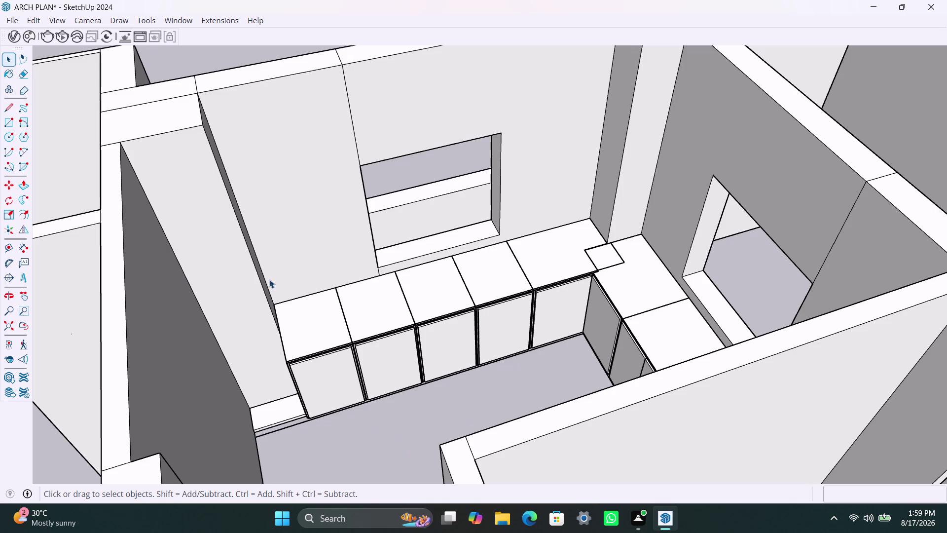
Redraw the countertop rectangle from the back corner, overhanging the cabinet fronts.
key(r)
click(277, 305)
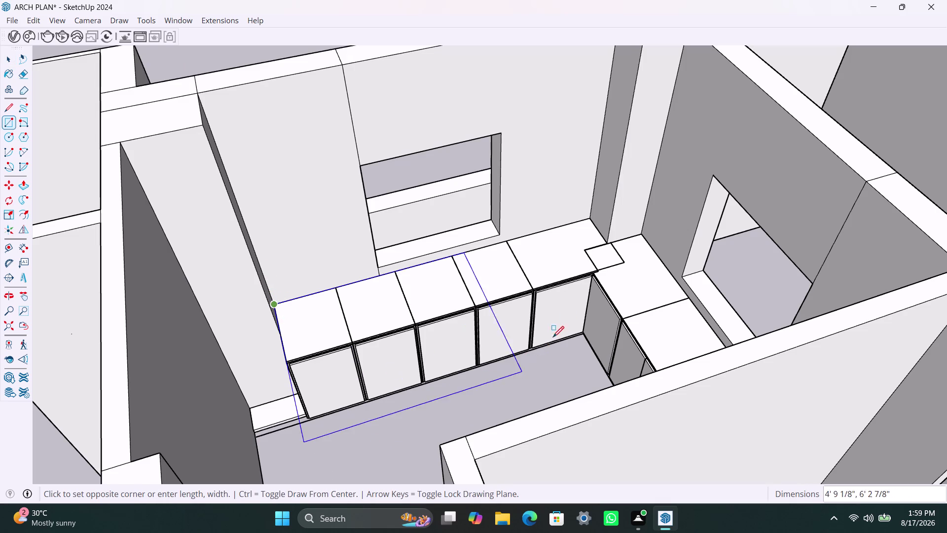
click(635, 285)
key(space)
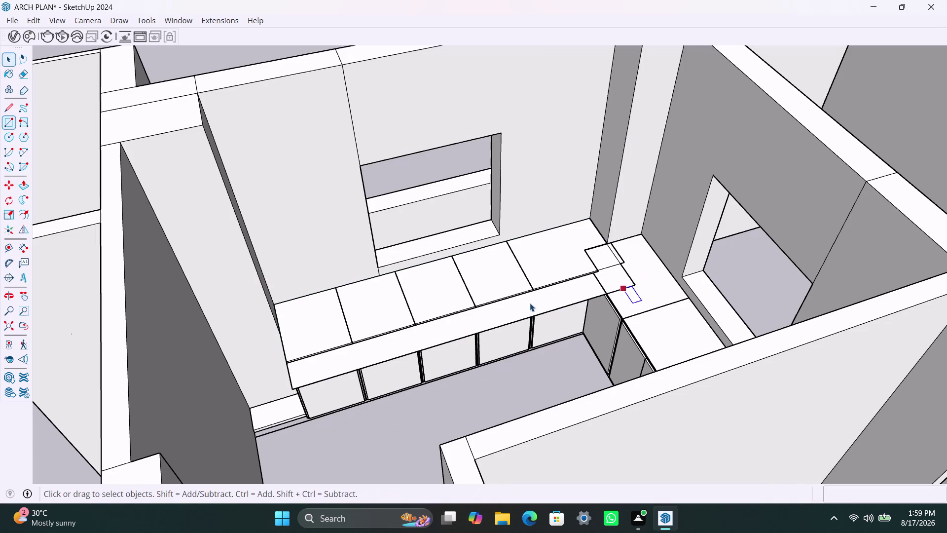
Make the thin slab and its edges into a group.
double_click(530, 303)
right_click(530, 303)
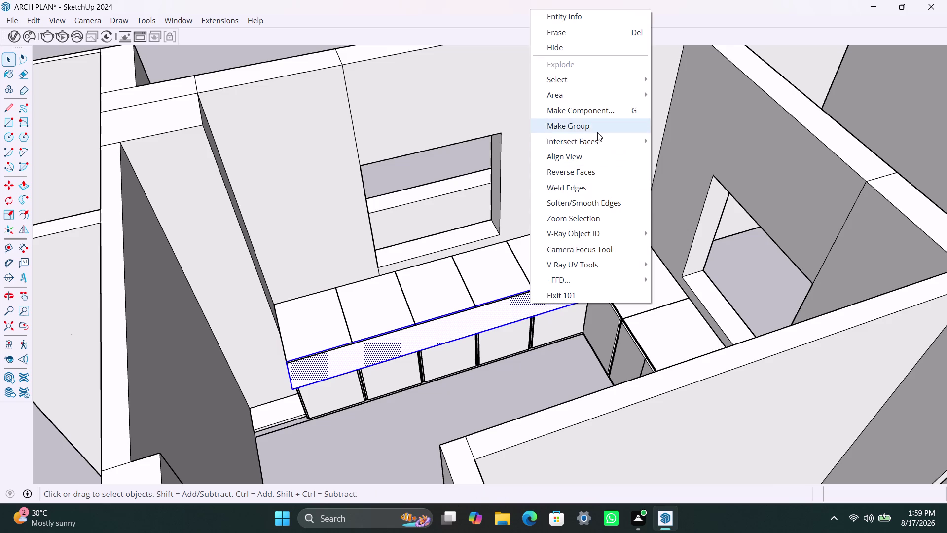
click(598, 132)
click(504, 306)
Try raising the slab with Push/Pull, then undo the misplaced slab.
key(p)
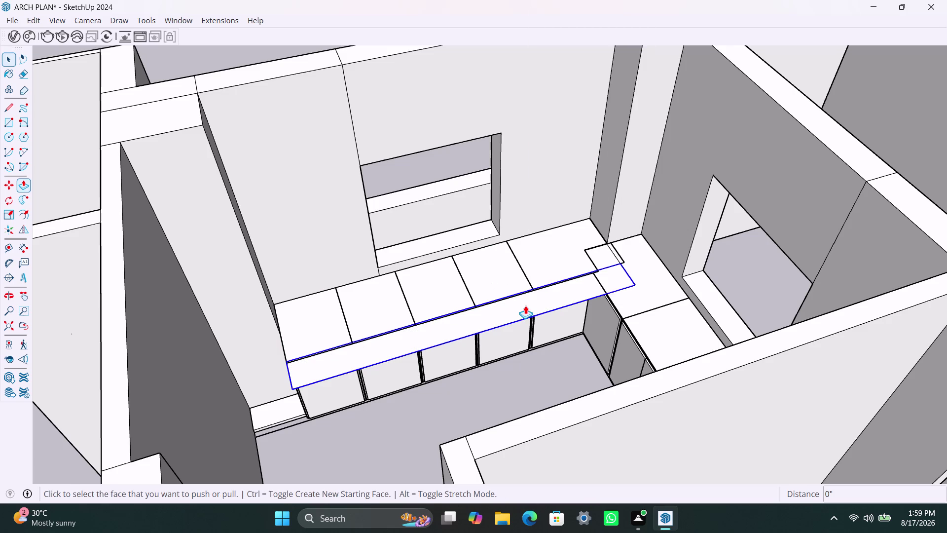
click(526, 305)
key(space)
triple_click(515, 306)
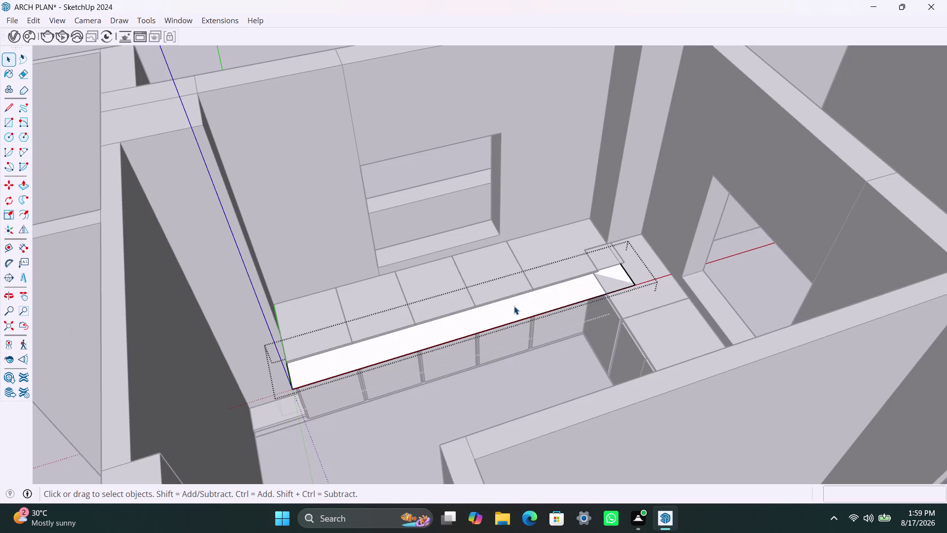
key(p)
click(513, 306)
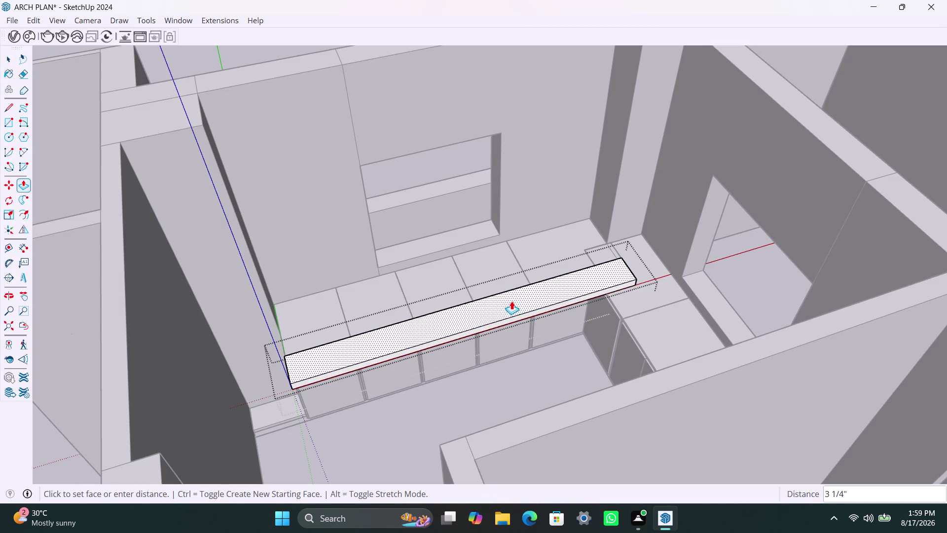
key(space)
key(ctrl+z)
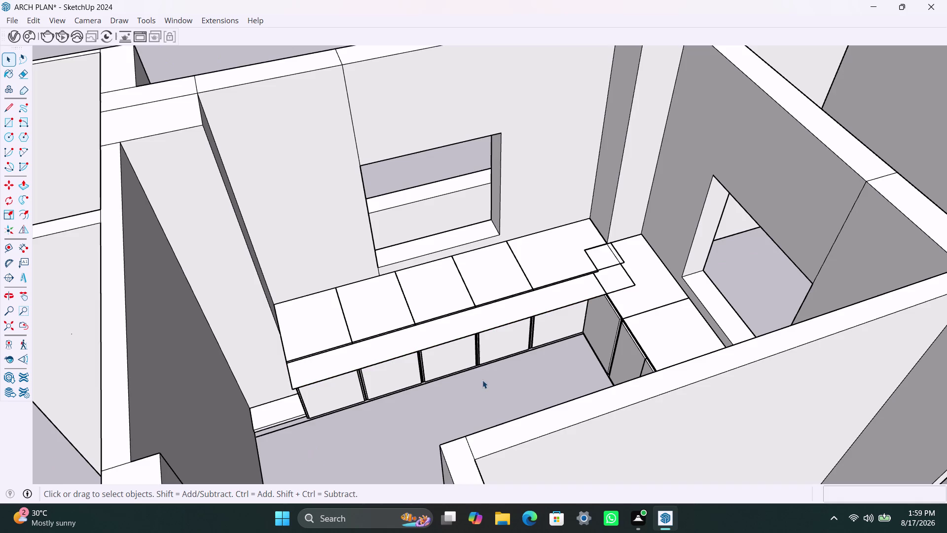
key(ctrl+z)
key(ctrl+z)
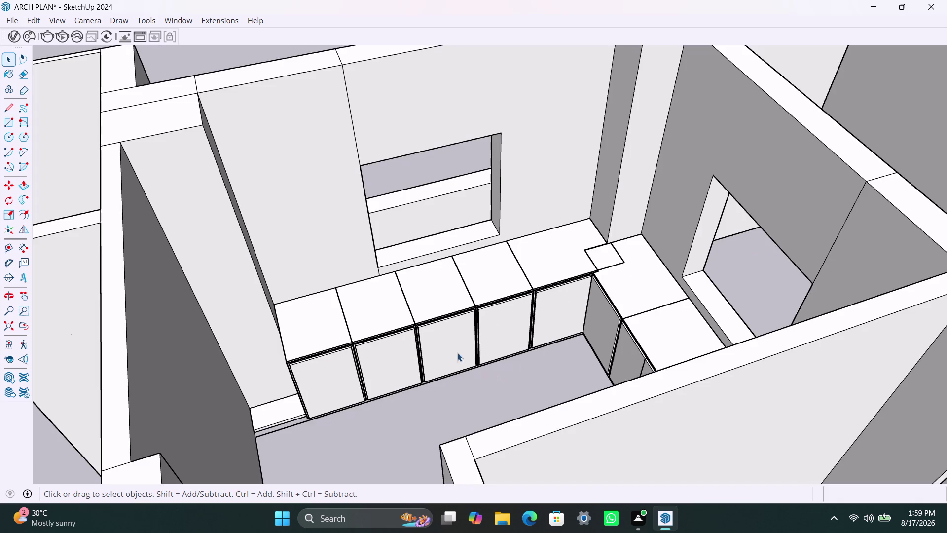
click(615, 256)
Select the countertop outline and open its group for editing.
click(608, 259)
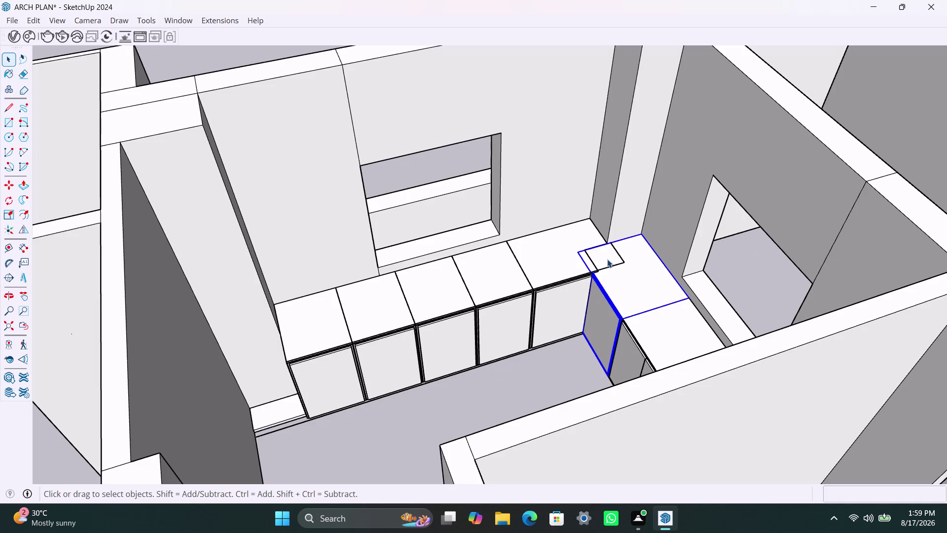
click(614, 262)
triple_click(616, 263)
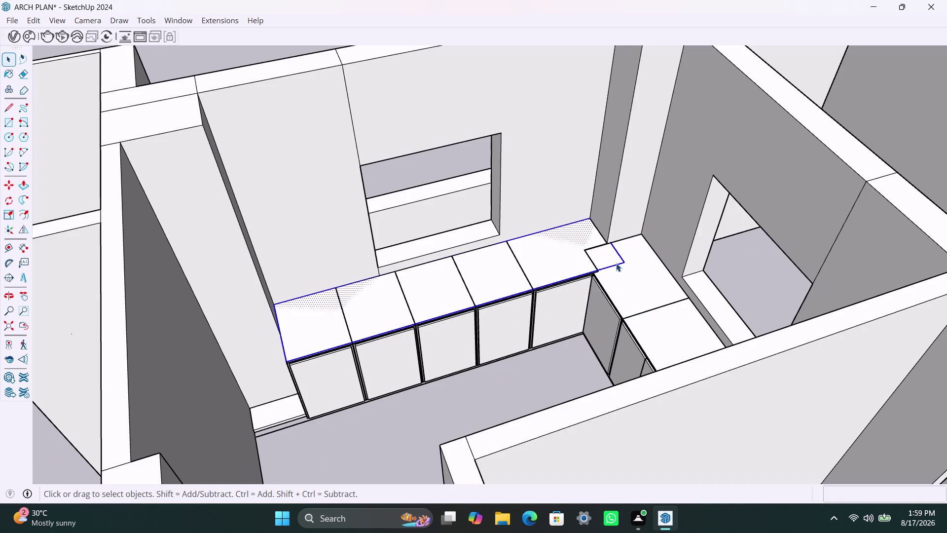
right_click(580, 235)
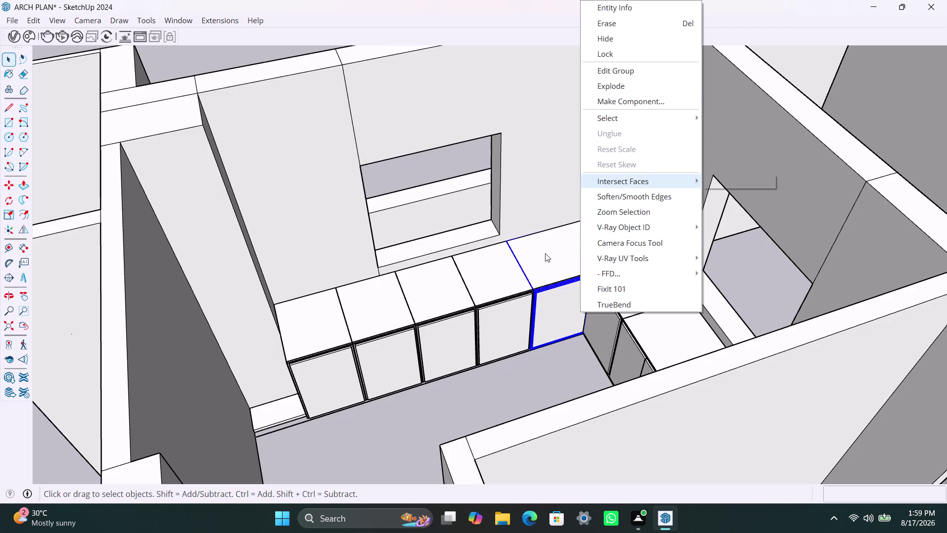
click(492, 369)
click(614, 248)
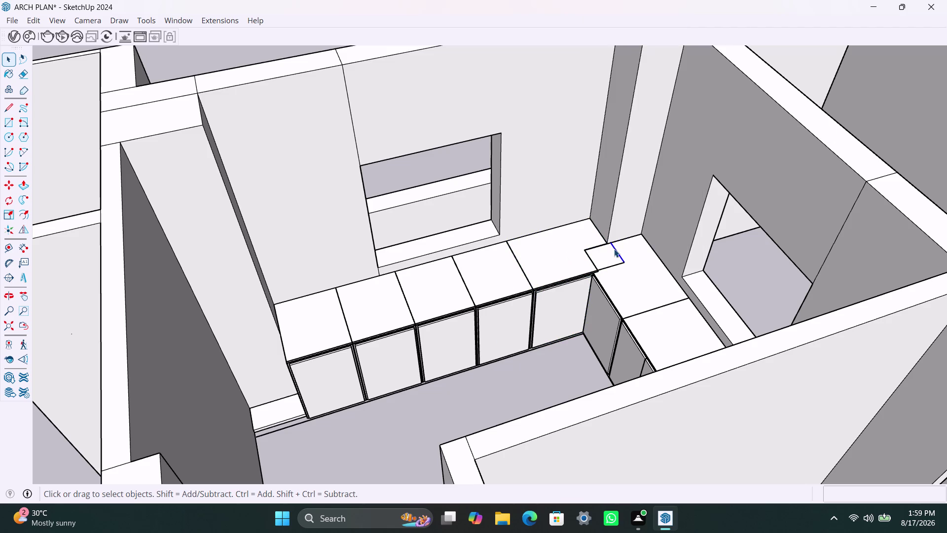
double_click(614, 248)
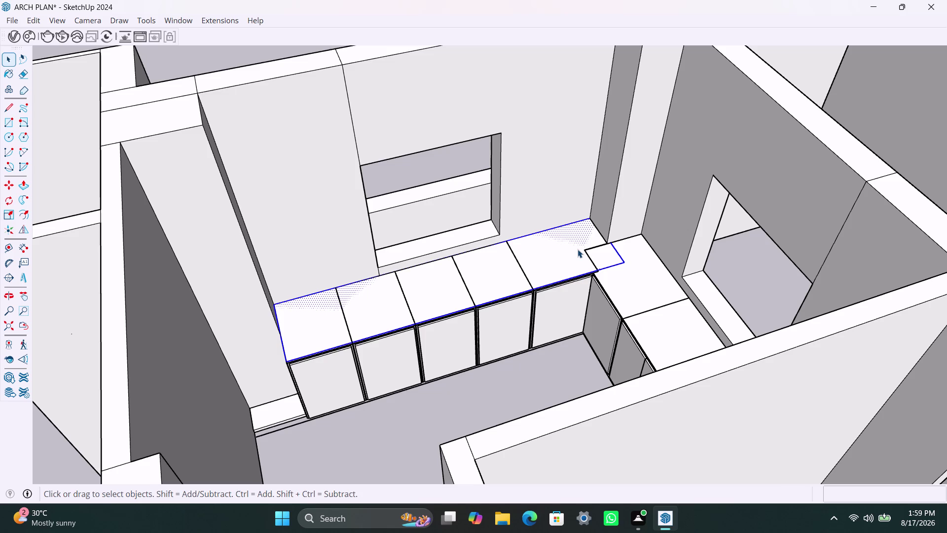
Push/Pull the countertop face up to a 40 mm thickness.
key(p)
click(567, 227)
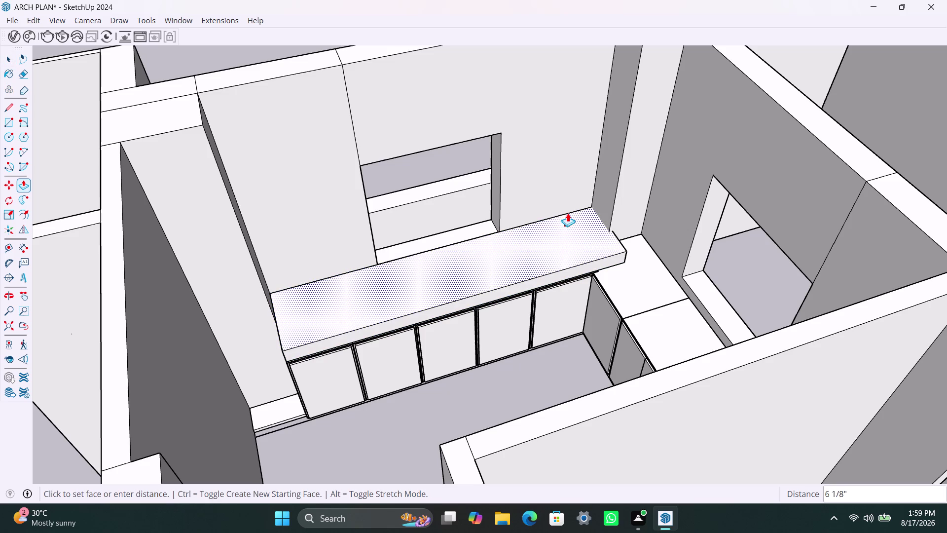
text(40)
text(mm)
key(Return)
key(space)
Orbit to the countertop's end and select its end face.
scroll(up, 3)
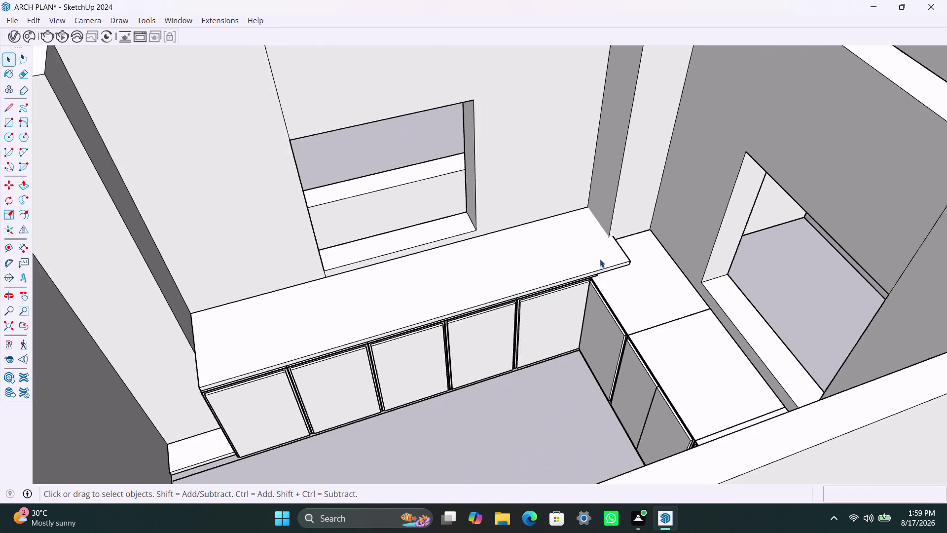
middle_drag(592, 279, 428, 267)
scroll(up, 3)
middle_drag(629, 331, 593, 324)
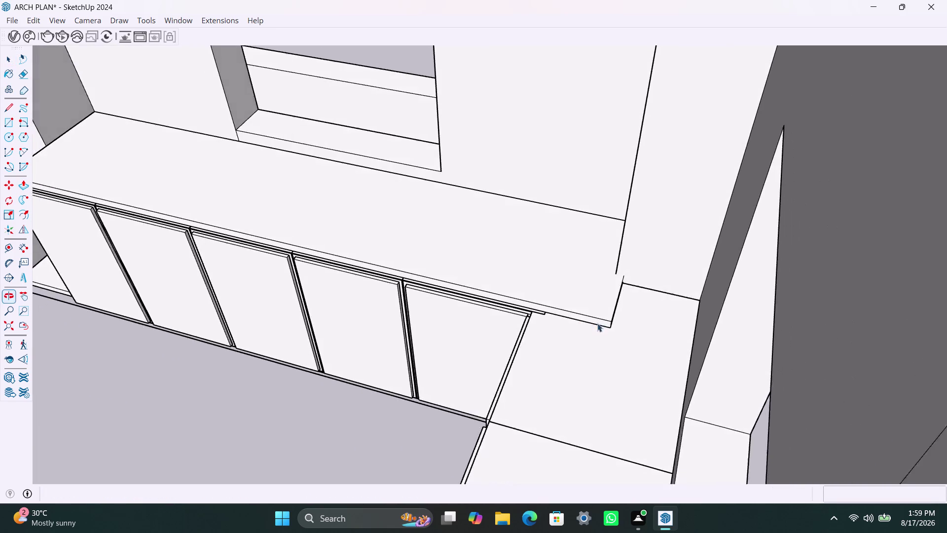
scroll(up, 3)
click(597, 315)
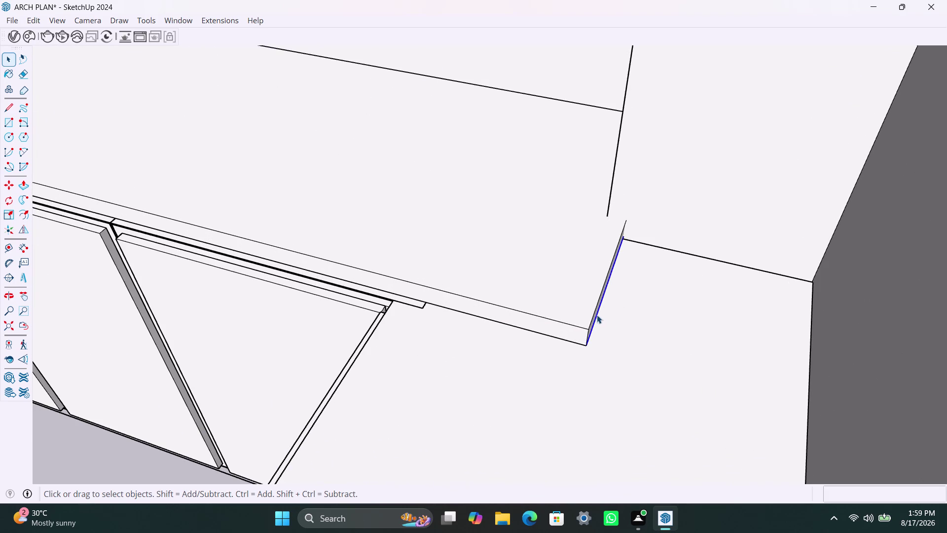
click(593, 317)
scroll(up, 3)
scroll(up, 3)
middle_drag(595, 332, 576, 319)
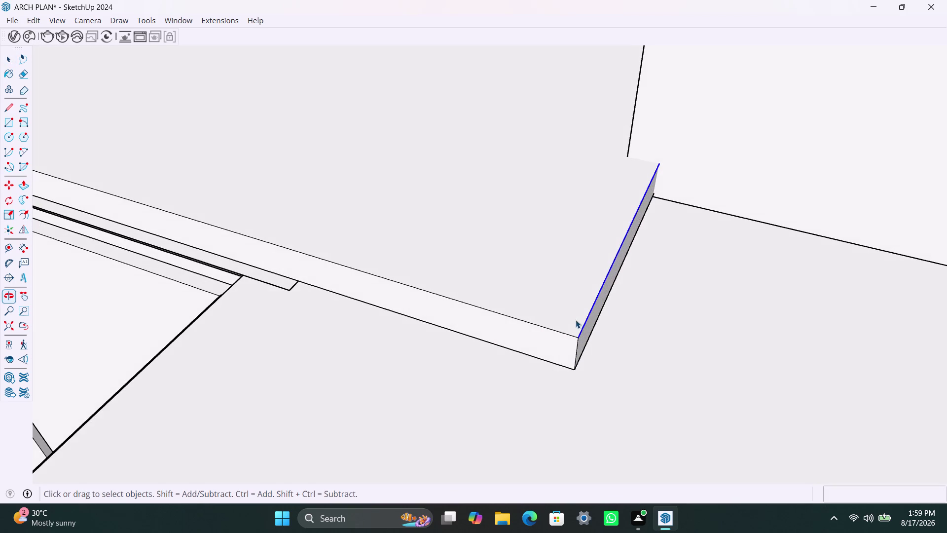
click(589, 324)
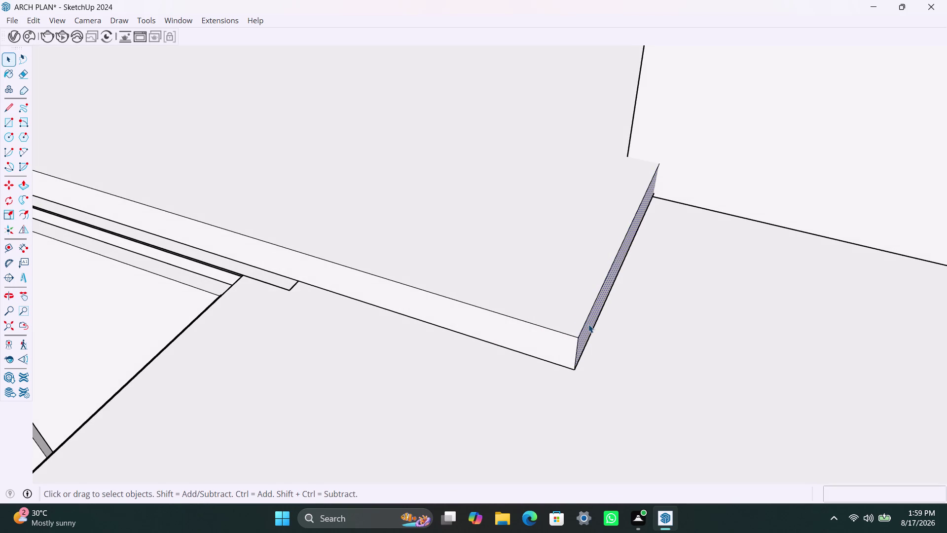
Push the countertop end face outward so it overhangs the cabinets.
key(p)
click(589, 324)
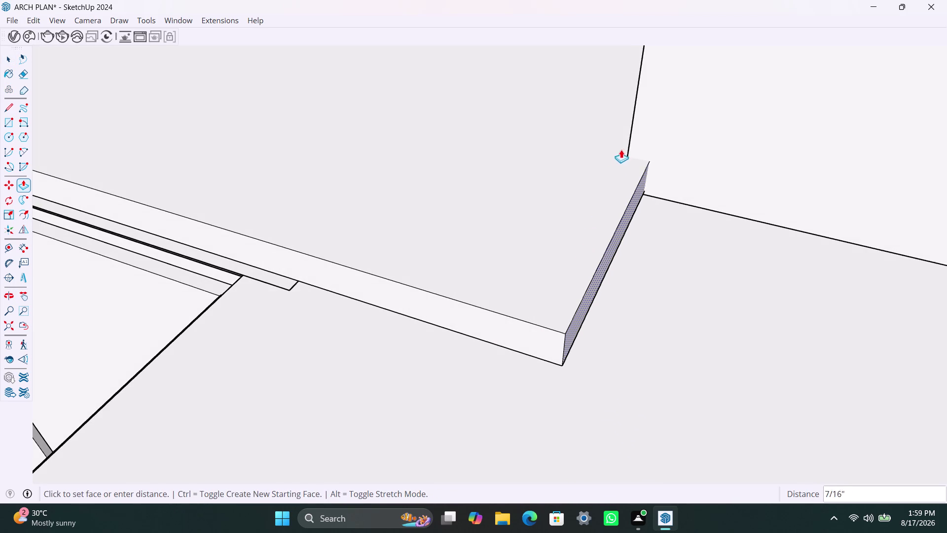
click(630, 138)
key(space)
scroll(down, 3)
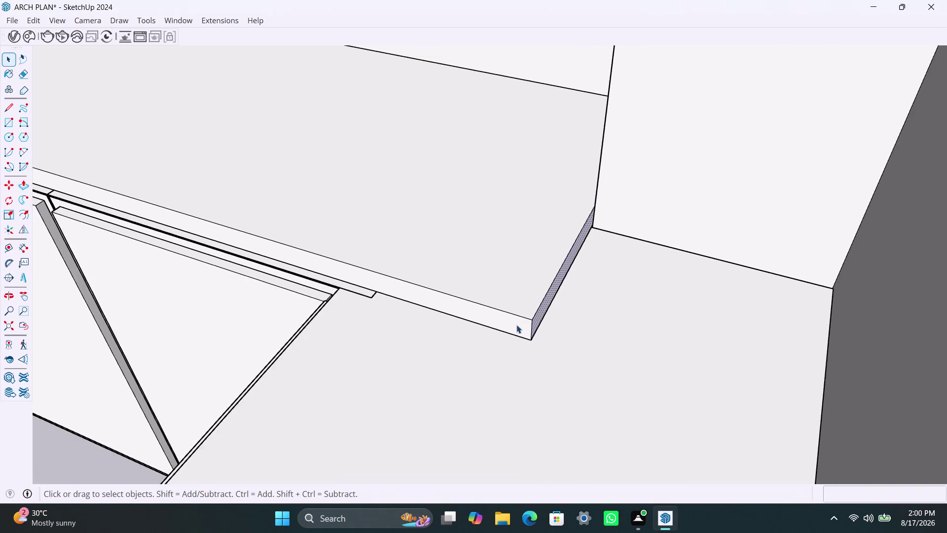
Pull the countertop's front face out to a 2-inch front overhang.
scroll(down, 3)
scroll(down, 3)
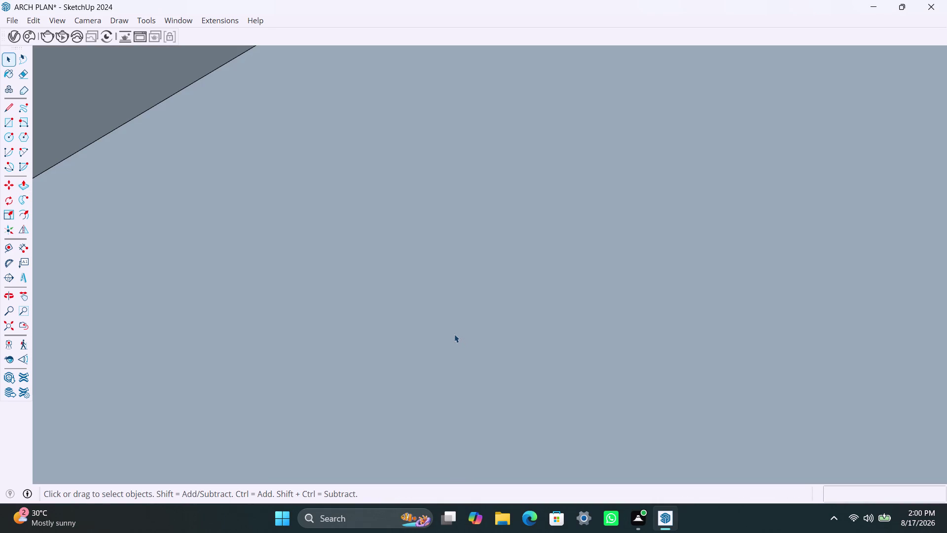
scroll(down, 3)
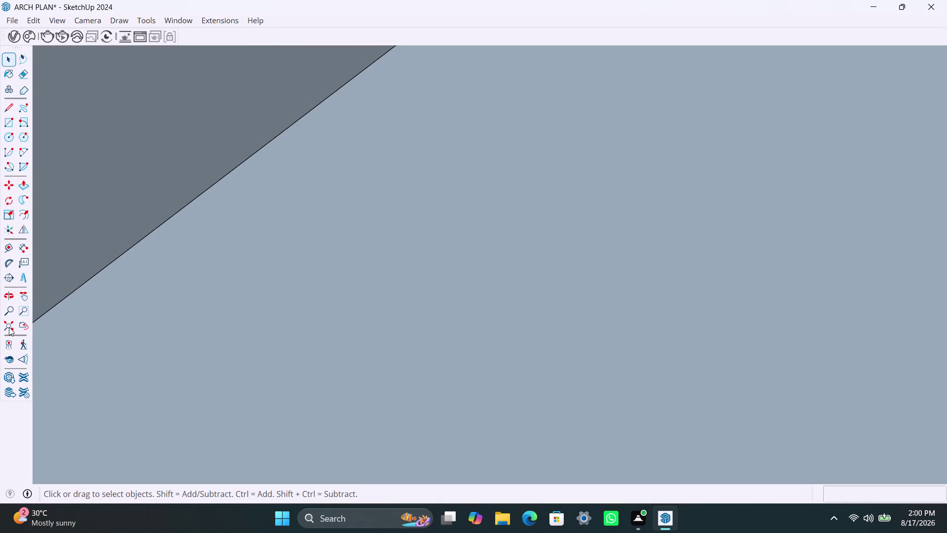
click(9, 327)
scroll(down, 3)
scroll(up, 3)
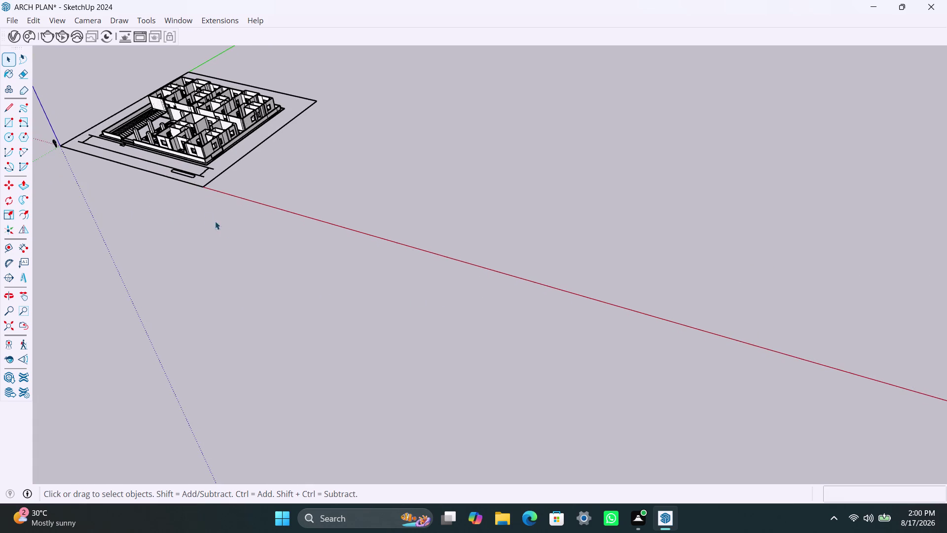
middle_drag(232, 231, 510, 354)
scroll(up, 3)
scroll(up, 3)
middle_drag(444, 229, 426, 322)
scroll(up, 3)
middle_drag(414, 260, 444, 327)
scroll(up, 3)
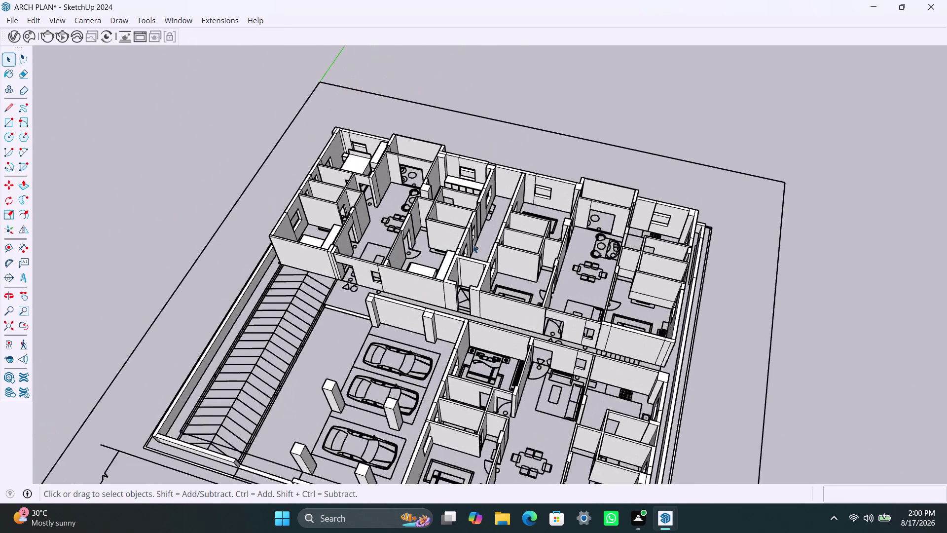
middle_drag(447, 246, 501, 304)
scroll(up, 3)
middle_drag(477, 283, 597, 346)
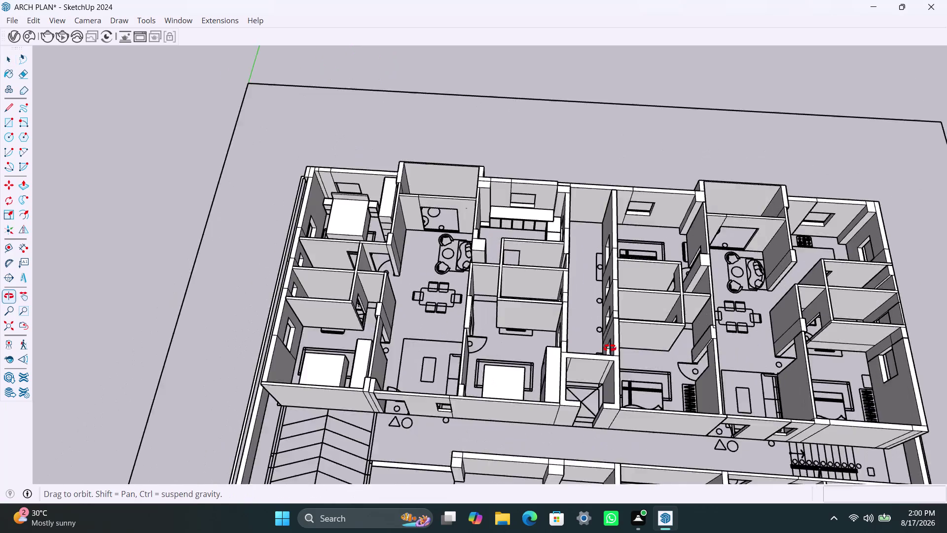
middle_drag(597, 345, 636, 348)
scroll(up, 3)
middle_drag(500, 219, 521, 282)
scroll(up, 3)
scroll(up, 3)
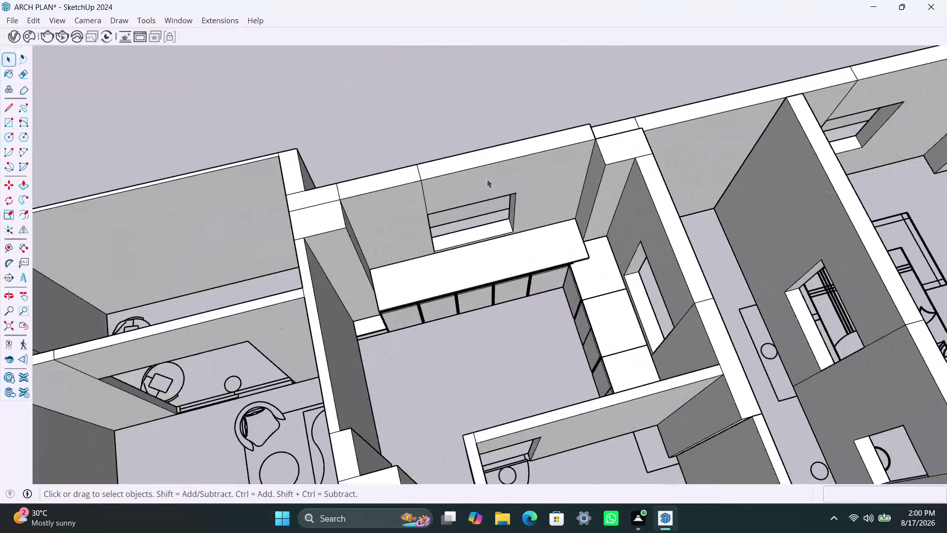
click(465, 136)
scroll(up, 3)
middle_drag(494, 279, 471, 234)
scroll(up, 3)
scroll(up, 3)
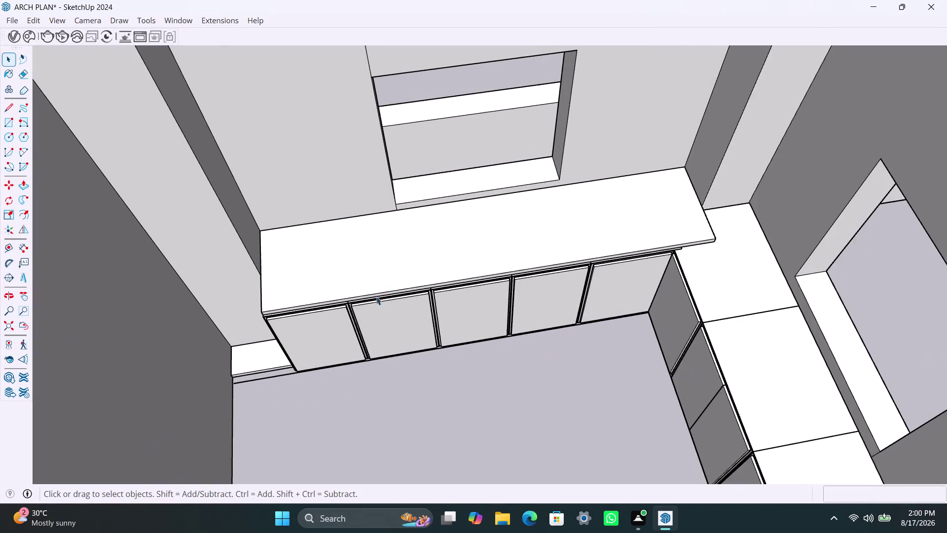
middle_drag(376, 298, 374, 263)
scroll(up, 3)
click(354, 270)
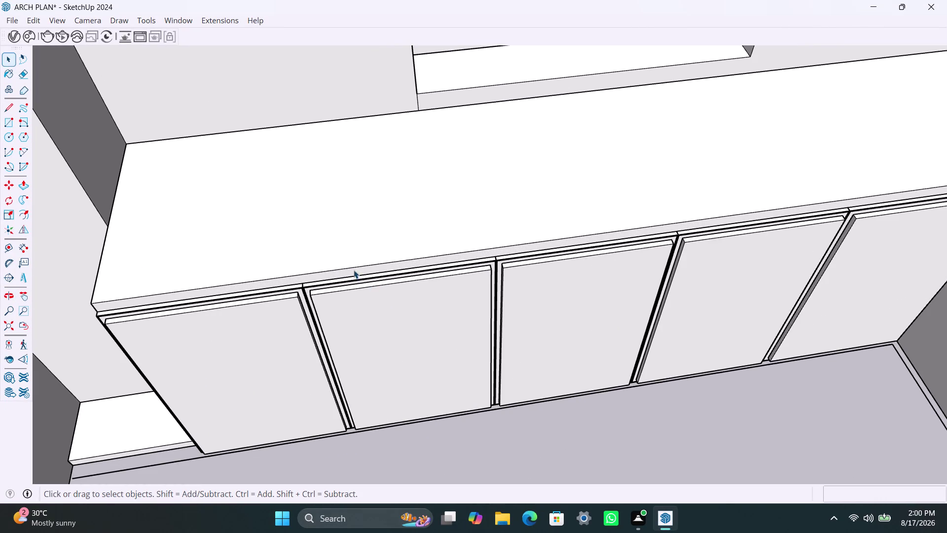
key(p)
click(359, 266)
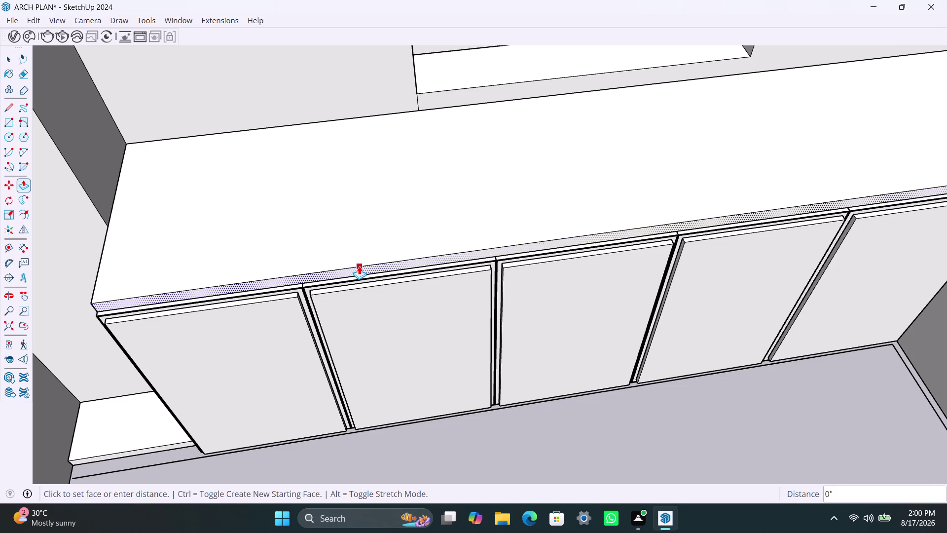
text(2")
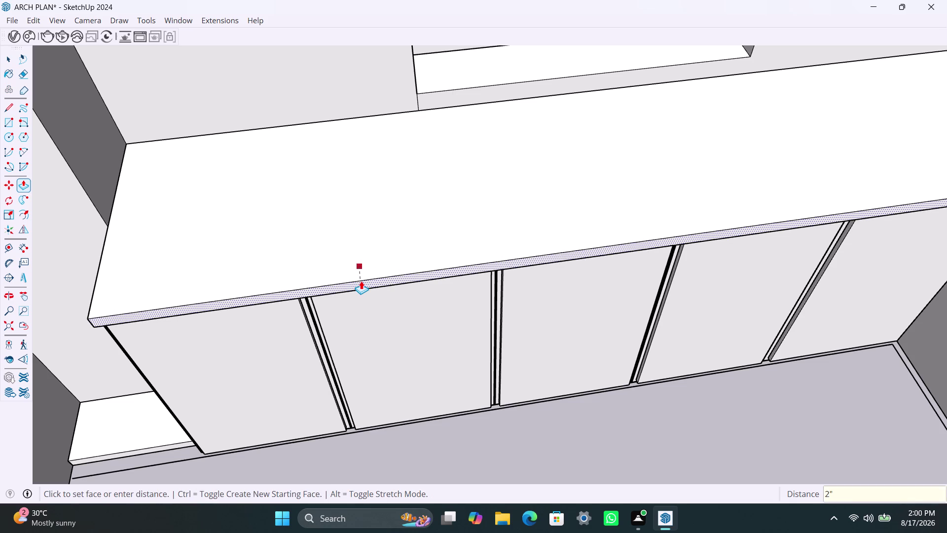
key(Return)
key(space)
Copy the slab's corner edge along the front to split off an end strip.
scroll(down, 3)
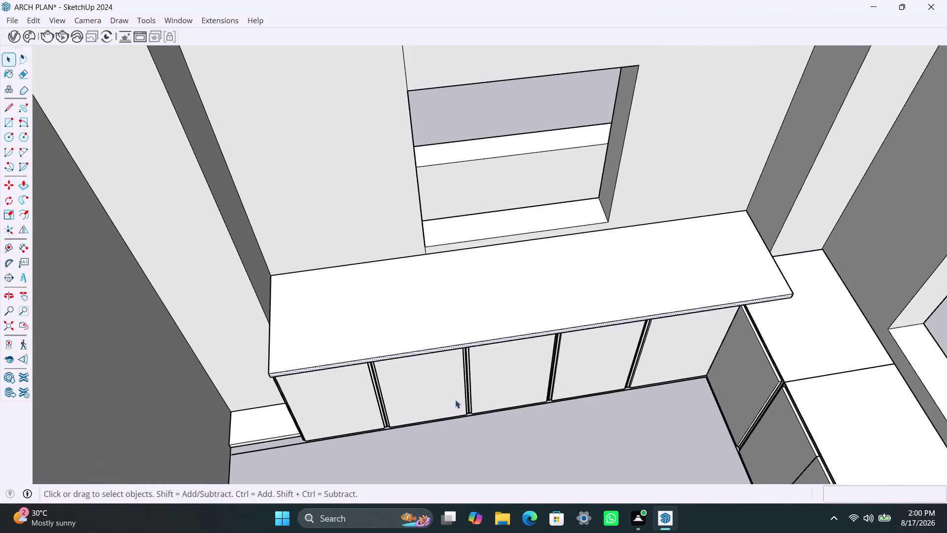
scroll(down, 3)
click(501, 425)
scroll(down, 3)
middle_drag(417, 406, 557, 438)
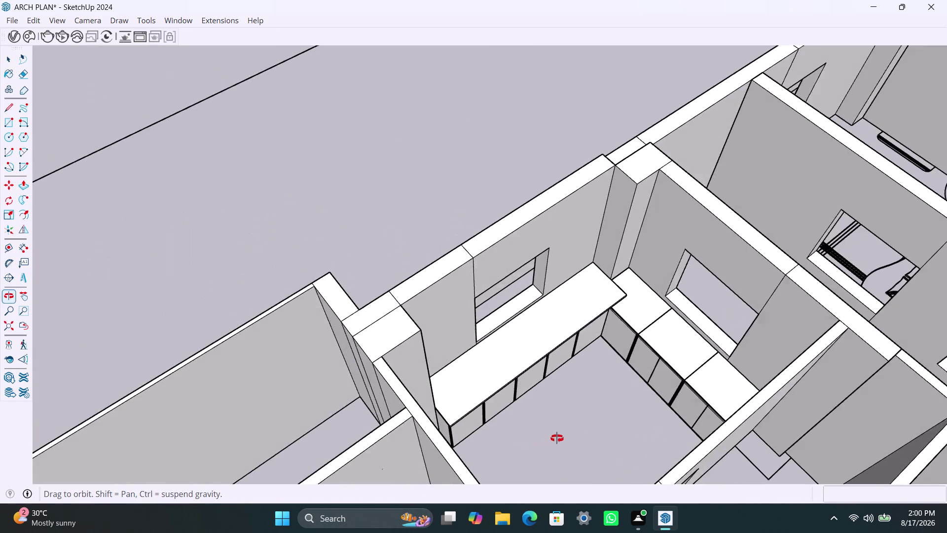
middle_drag(557, 438, 372, 386)
scroll(up, 3)
middle_drag(599, 397, 522, 388)
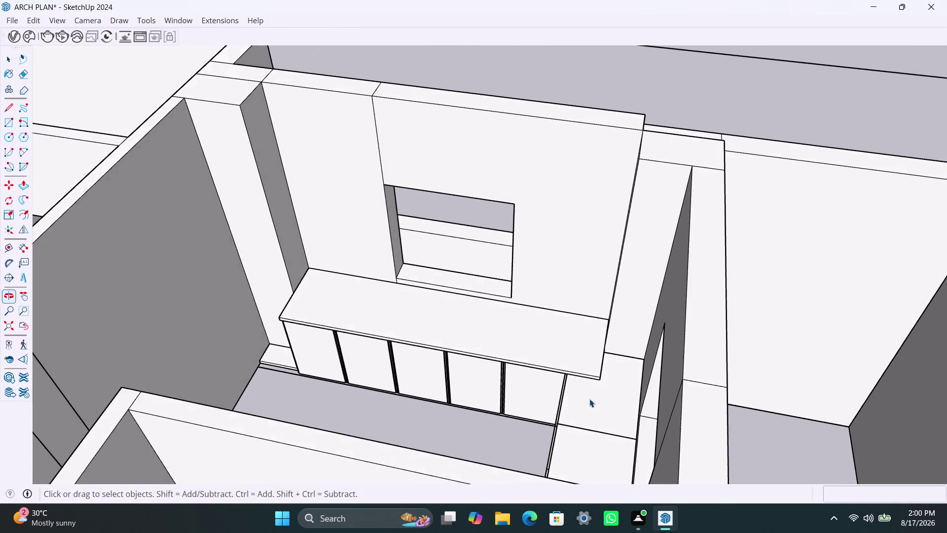
scroll(up, 3)
middle_drag(599, 392, 572, 388)
scroll(up, 3)
middle_drag(586, 395, 548, 388)
scroll(up, 3)
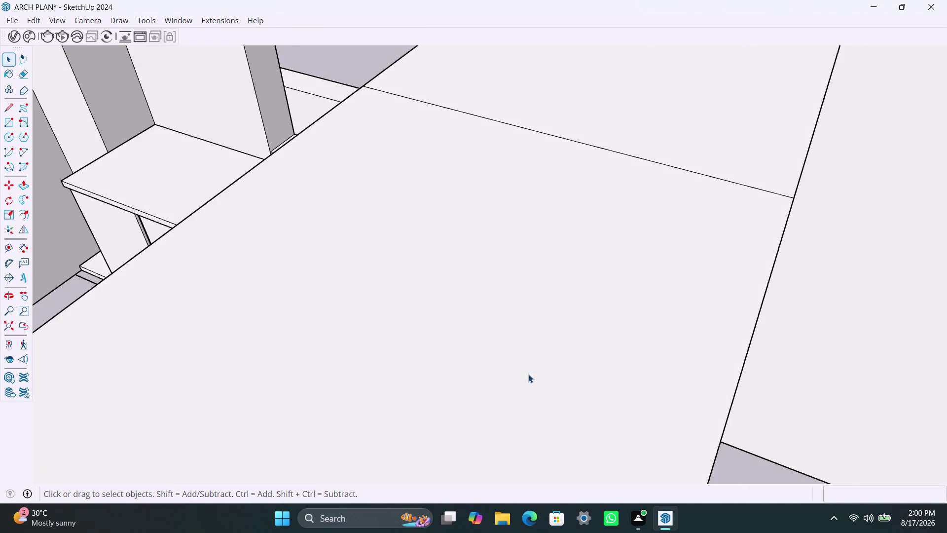
middle_drag(491, 384, 681, 407)
scroll(down, 3)
middle_drag(315, 396, 487, 395)
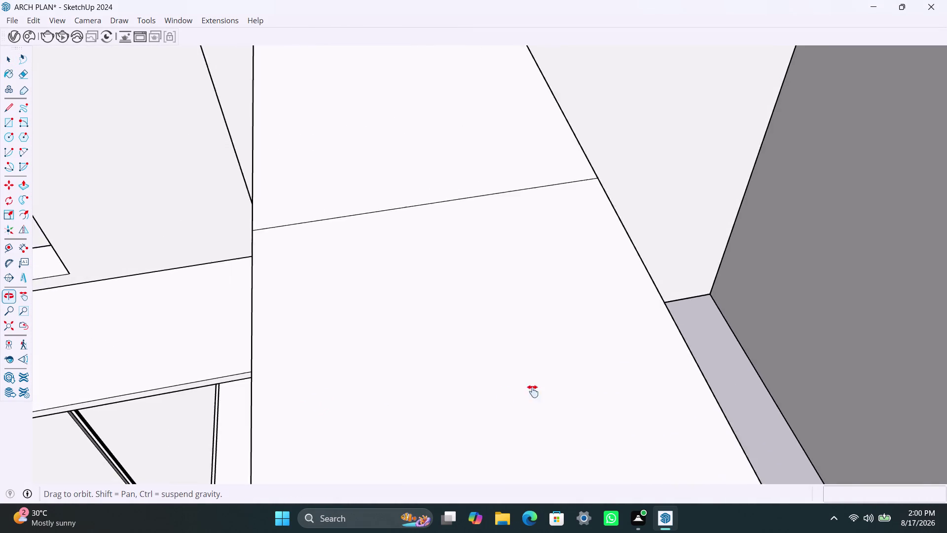
middle_drag(488, 395, 610, 384)
scroll(up, 3)
middle_drag(298, 365, 307, 363)
scroll(up, 3)
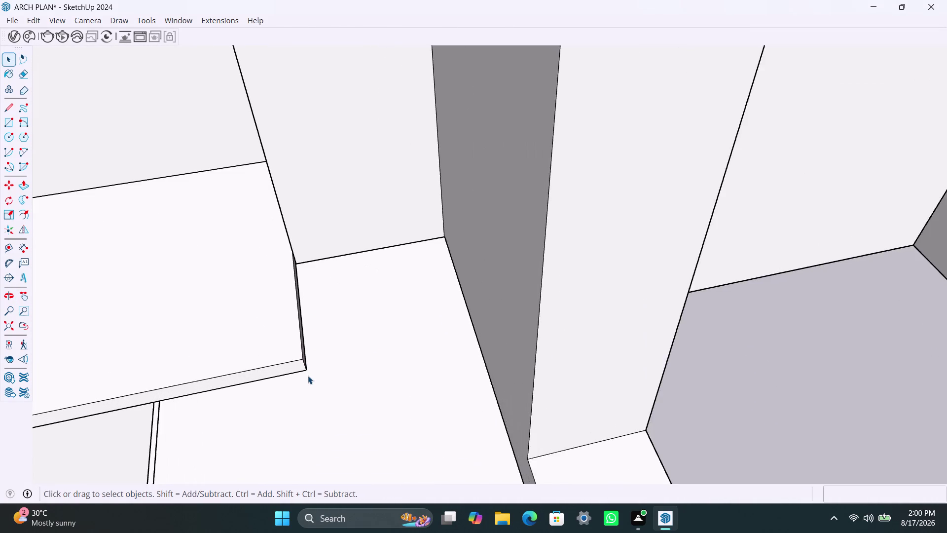
scroll(up, 3)
click(304, 363)
key(m)
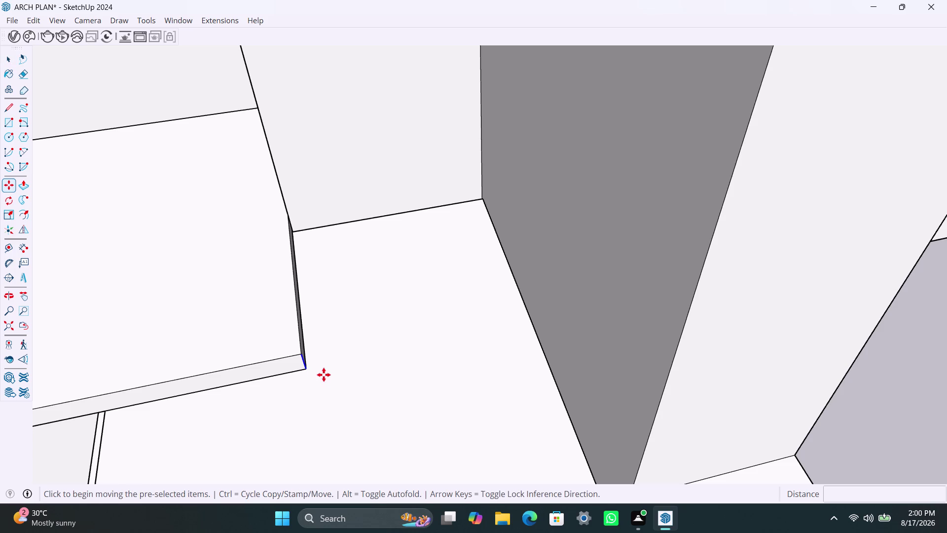
click(307, 373)
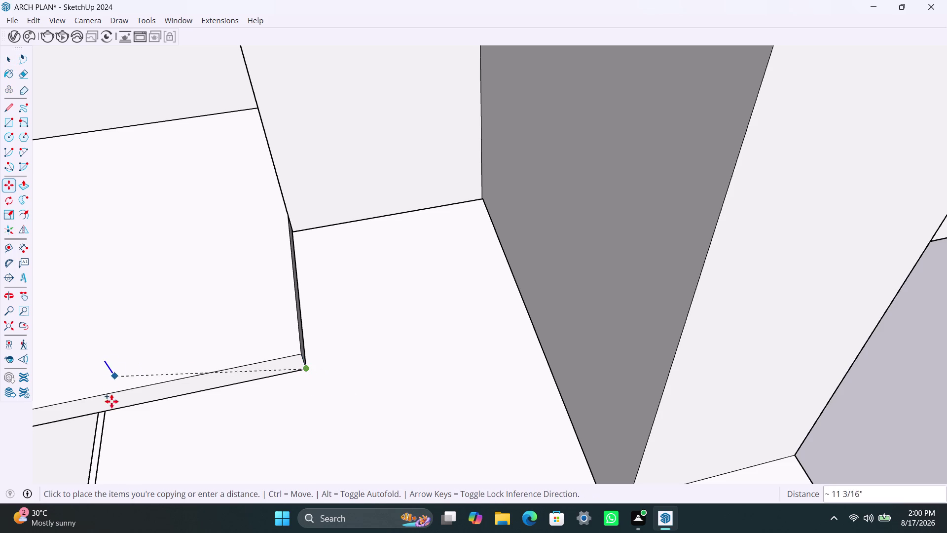
click(107, 417)
key(space)
Pull the slab's end strip face to extend it toward the wall.
click(160, 398)
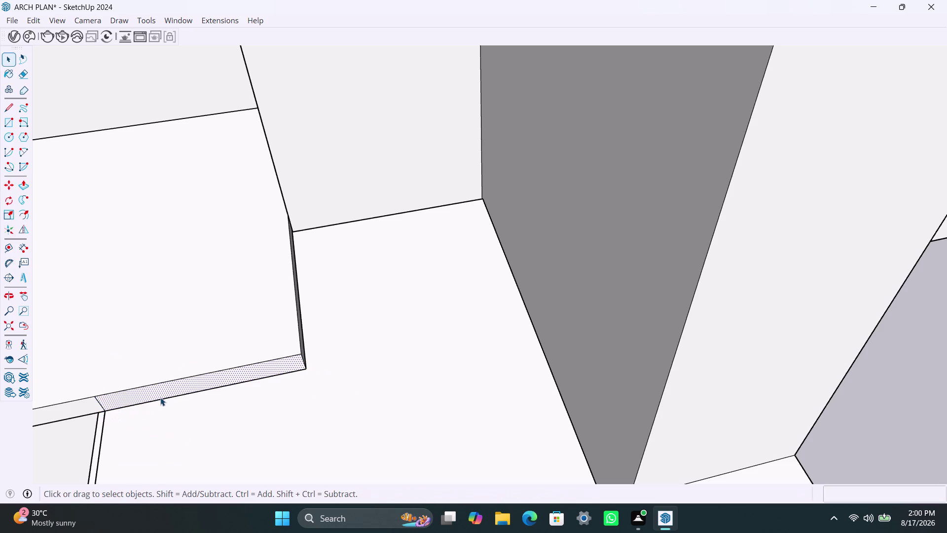
key(p)
click(164, 390)
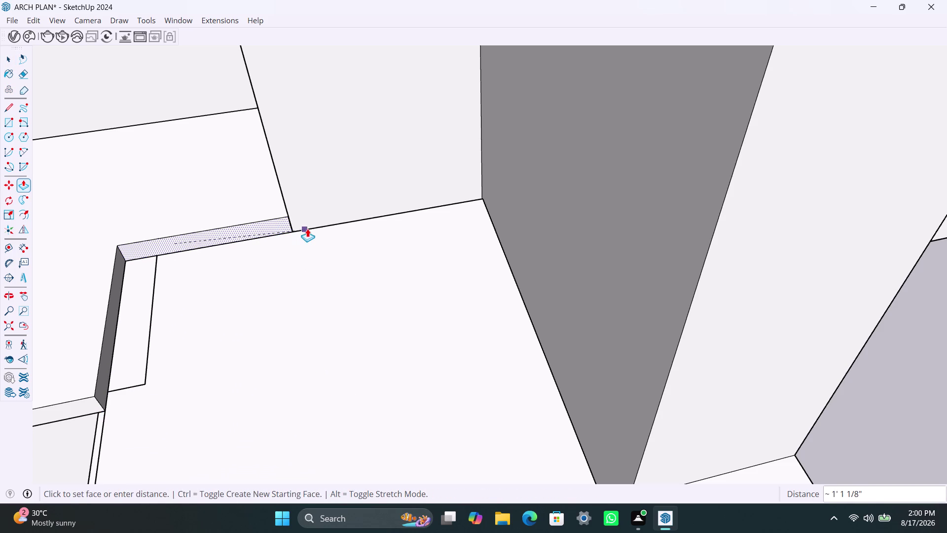
click(308, 228)
key(space)
scroll(down, 3)
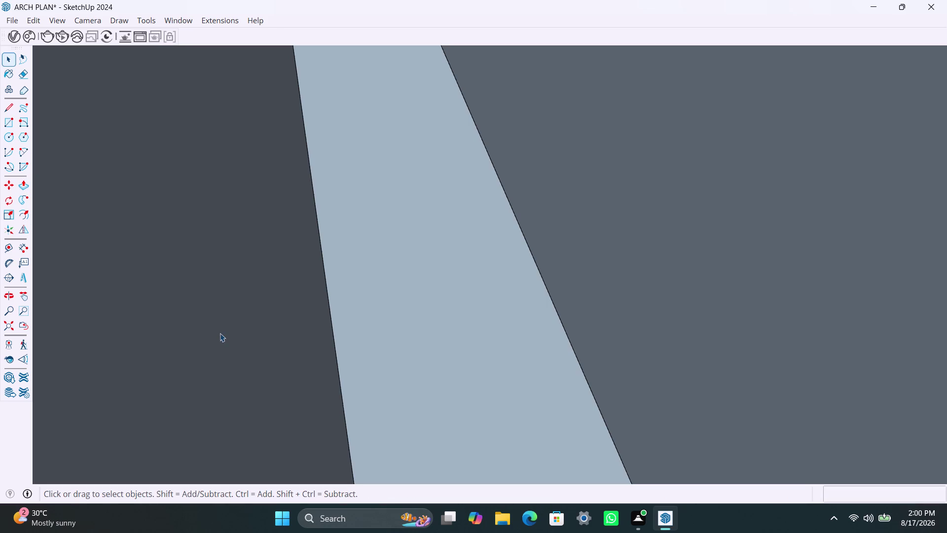
Draw a first rectangle from the counter corner to the side run's far corner.
click(9, 327)
scroll(down, 3)
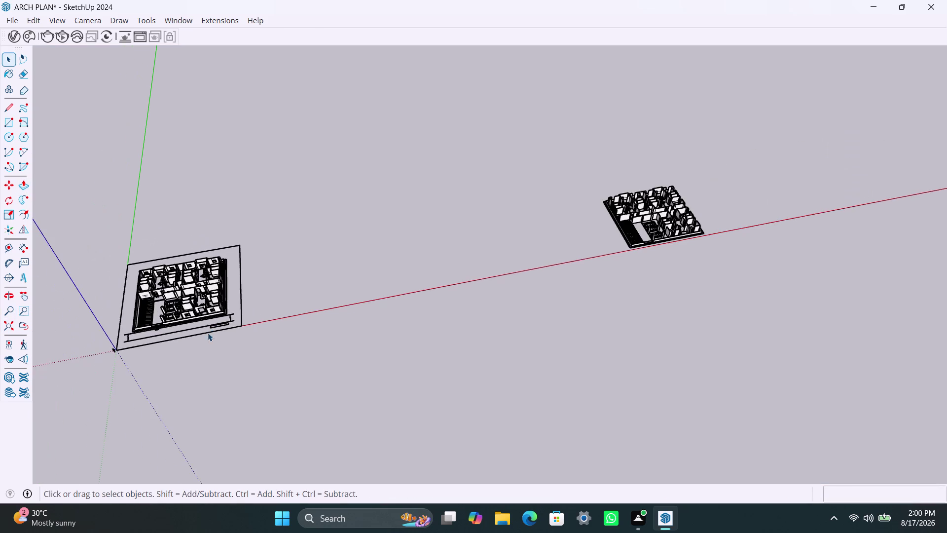
middle_drag(211, 329, 456, 434)
scroll(up, 3)
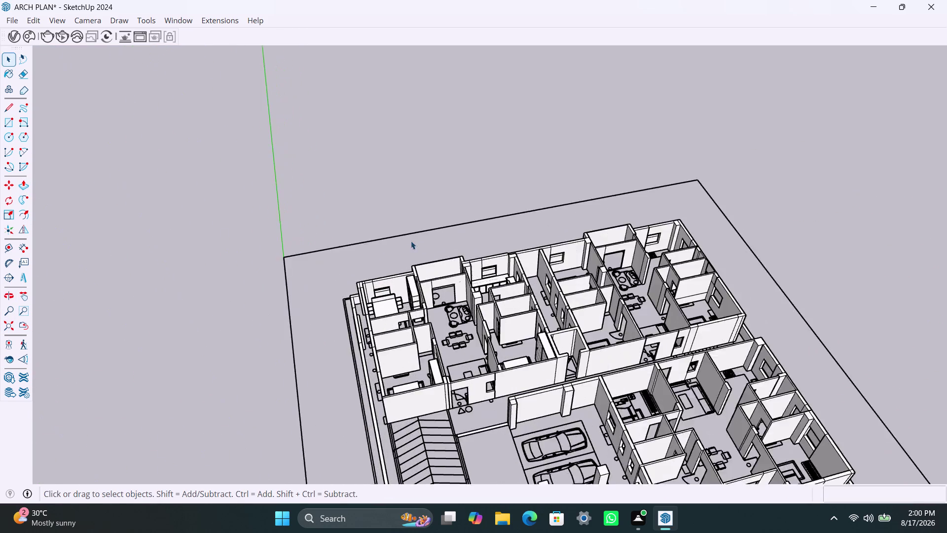
scroll(up, 3)
scroll(up, 3)
middle_drag(569, 331, 499, 347)
scroll(up, 3)
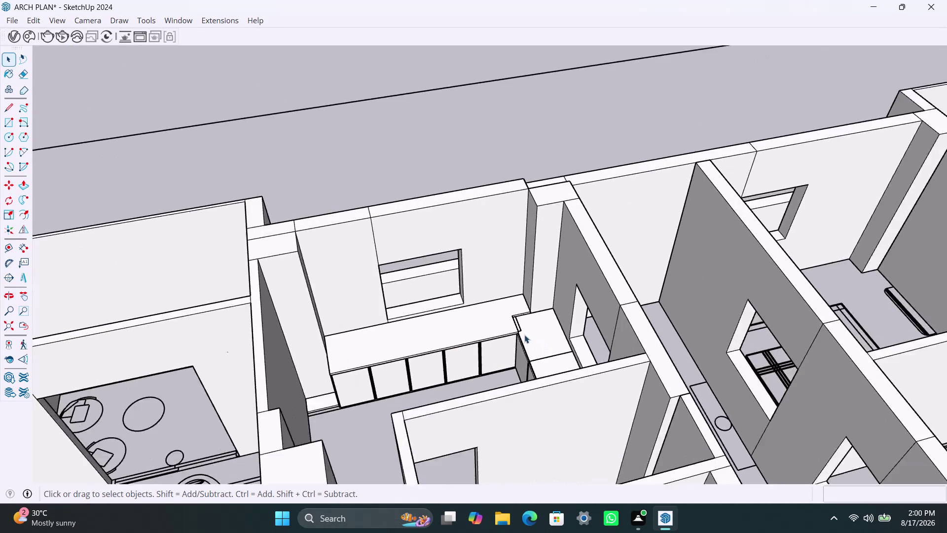
middle_drag(496, 342, 506, 343)
scroll(up, 3)
middle_drag(547, 343, 524, 356)
scroll(up, 3)
middle_drag(521, 353, 612, 352)
scroll(up, 3)
middle_drag(580, 305, 390, 338)
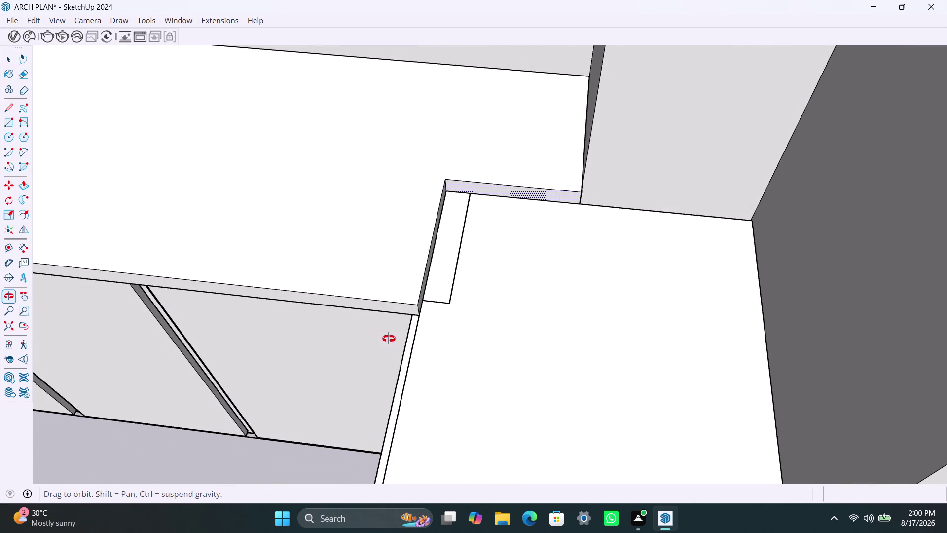
middle_drag(390, 338, 388, 338)
scroll(up, 3)
click(418, 299)
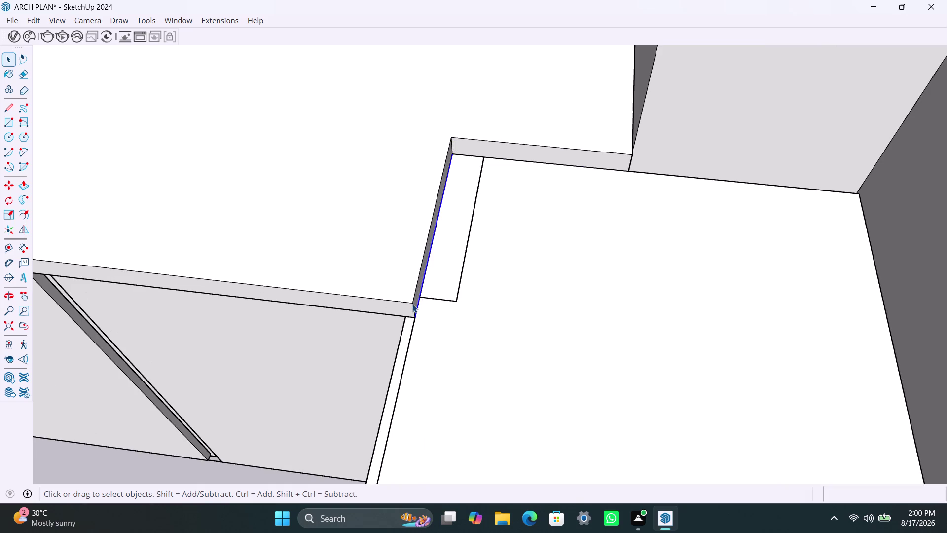
click(416, 303)
scroll(down, 3)
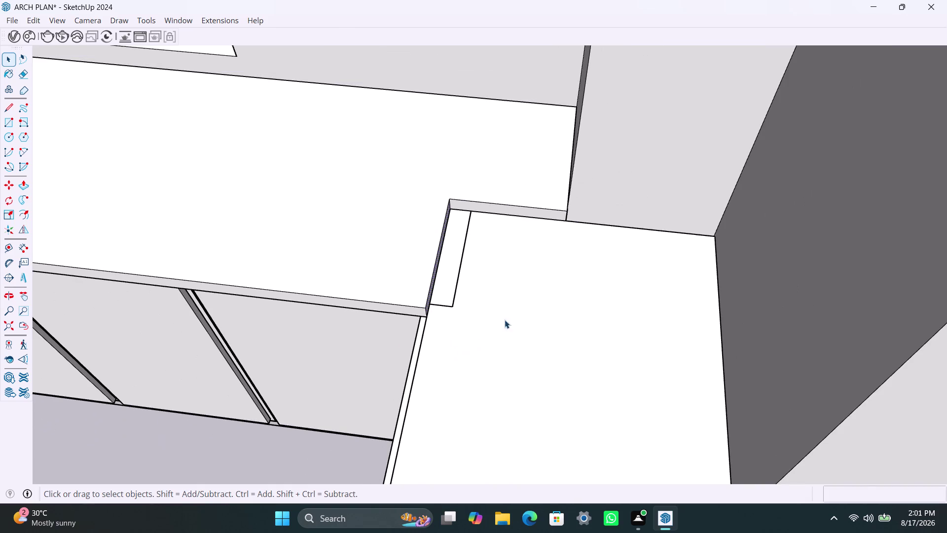
scroll(down, 3)
middle_drag(546, 353, 574, 362)
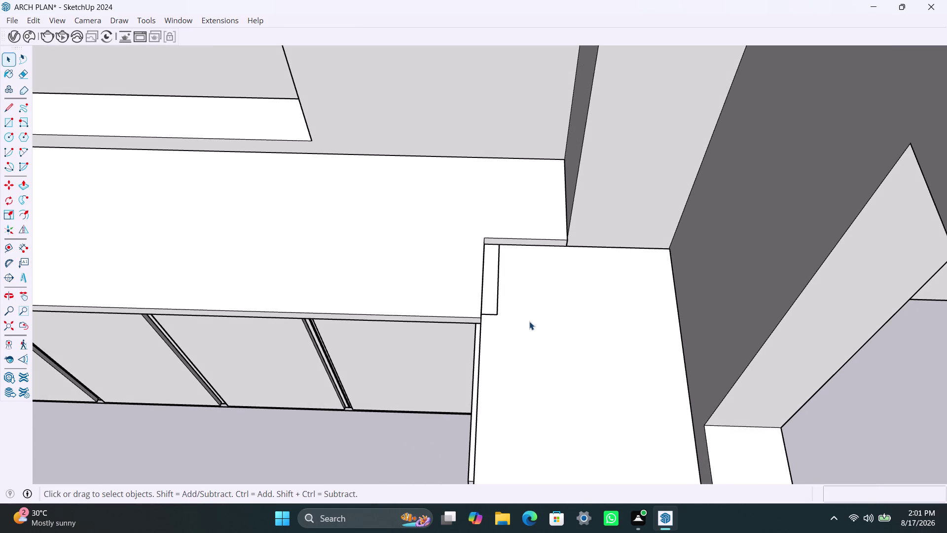
key(r)
click(486, 240)
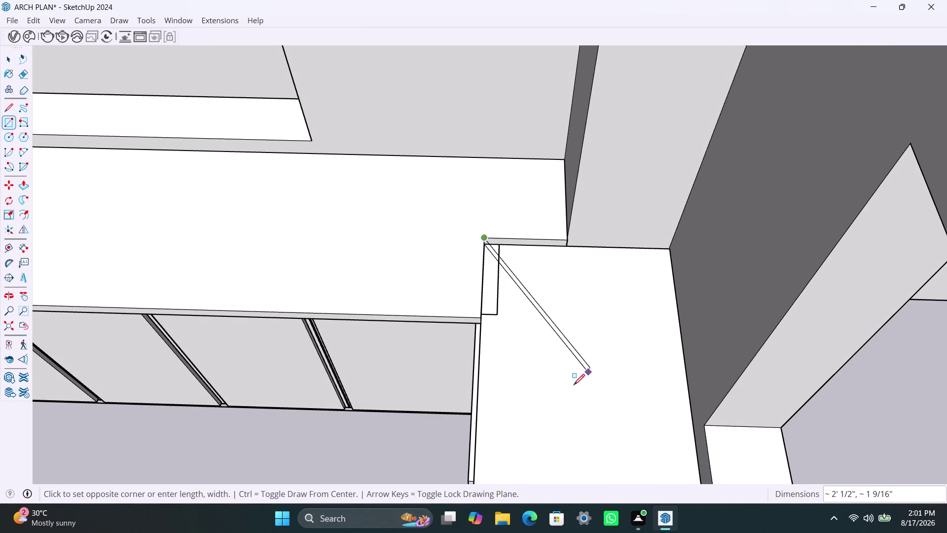
scroll(down, 3)
scroll(down, 3)
middle_drag(567, 392, 599, 201)
middle_drag(562, 235, 637, 337)
scroll(down, 3)
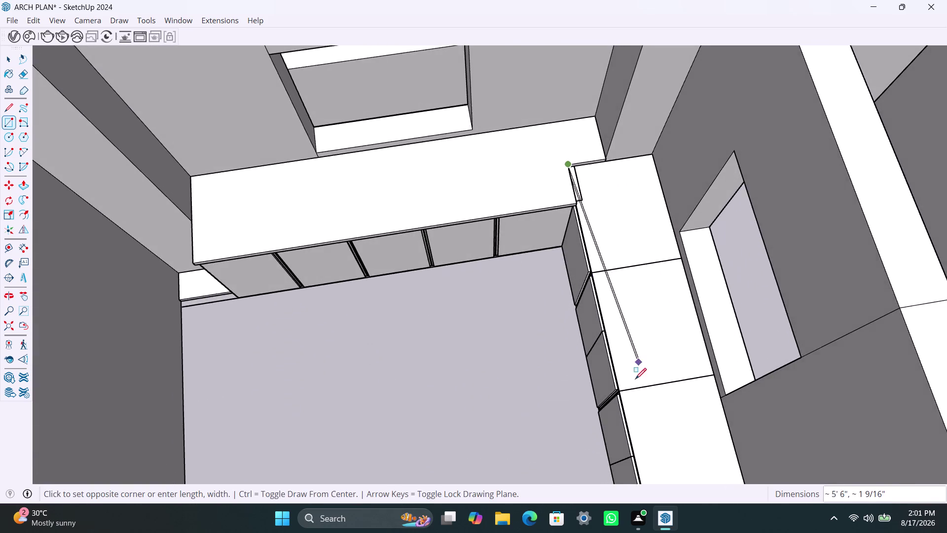
middle_drag(646, 400, 772, 403)
middle_drag(723, 395, 703, 306)
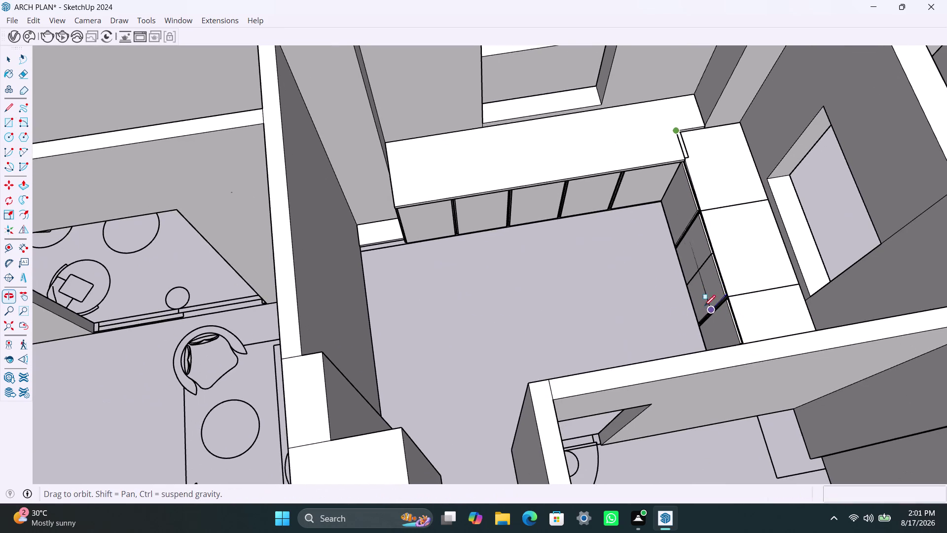
scroll(up, 3)
middle_drag(602, 347, 771, 403)
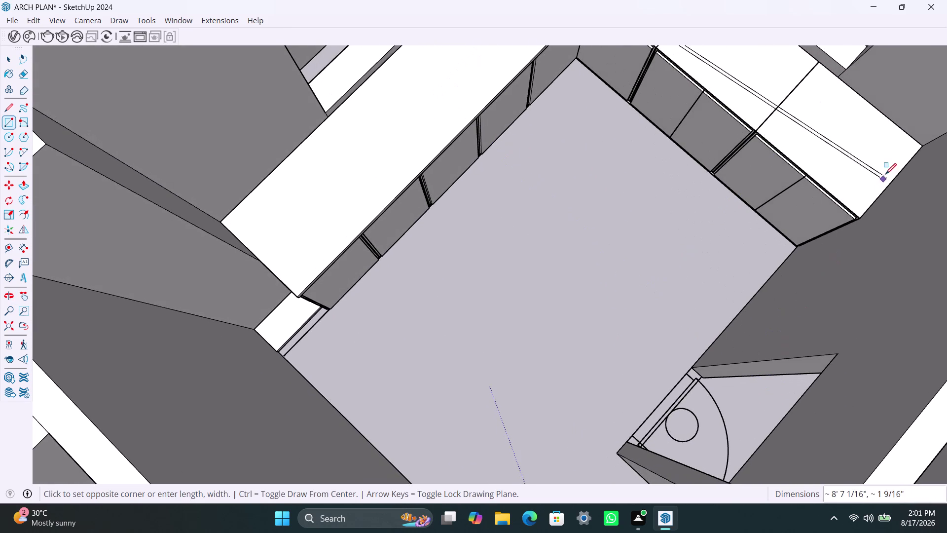
middle_drag(885, 173, 828, 189)
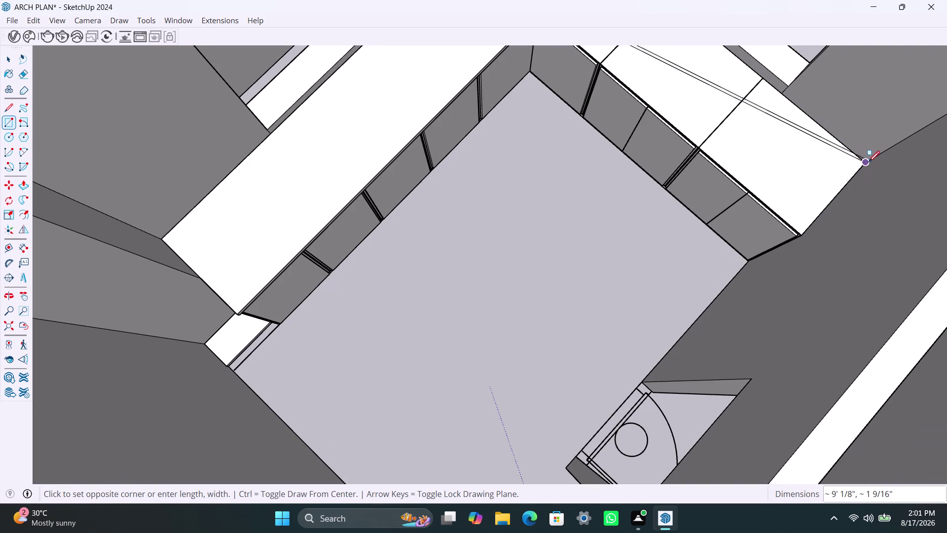
click(809, 243)
key(space)
scroll(down, 3)
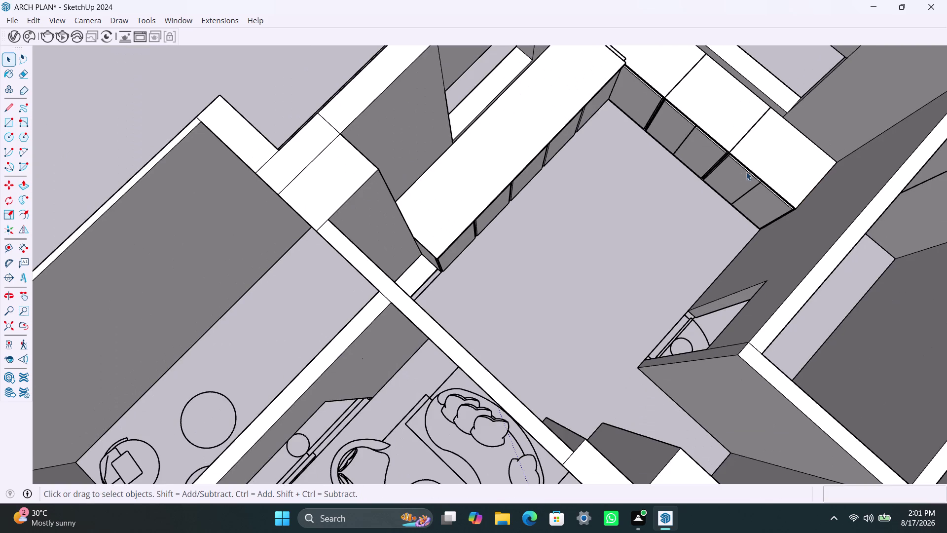
scroll(up, 3)
Redraw the rectangle from the outer cabinet corner to the inner corner of the side run.
key(p)
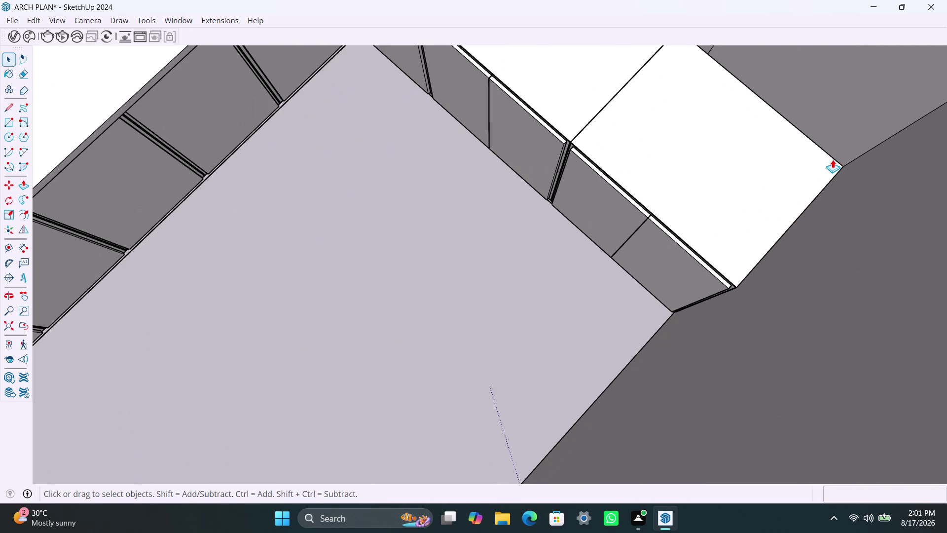
key(space)
text(r)
click(845, 168)
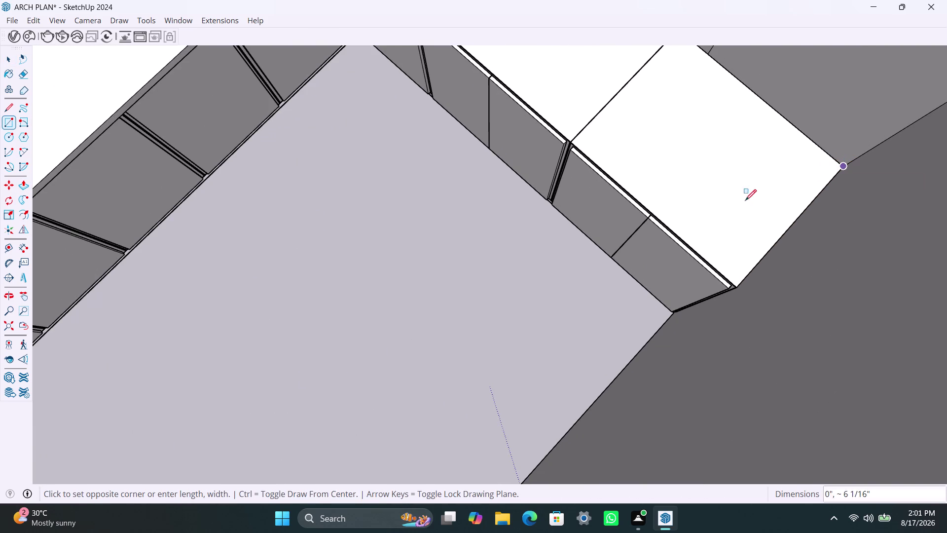
scroll(down, 3)
middle_drag(606, 165, 622, 253)
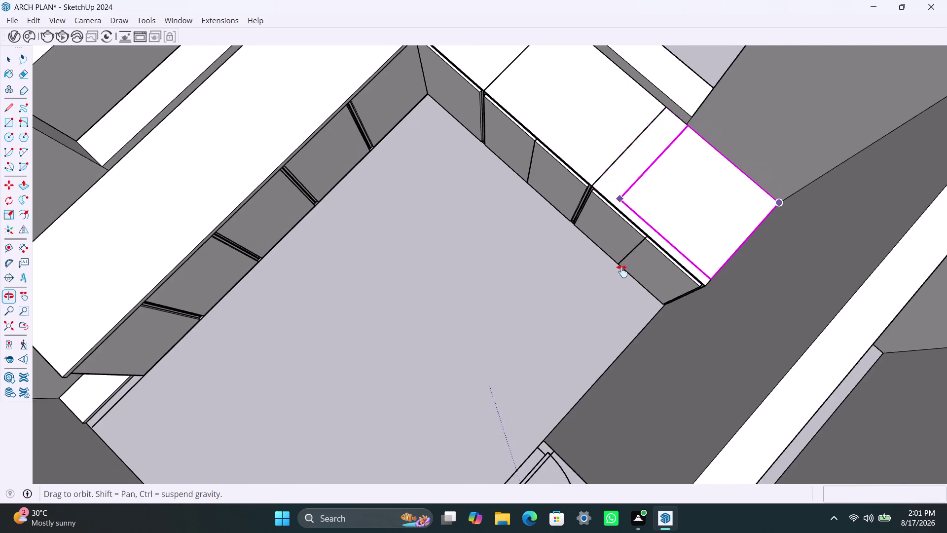
middle_drag(622, 253, 622, 293)
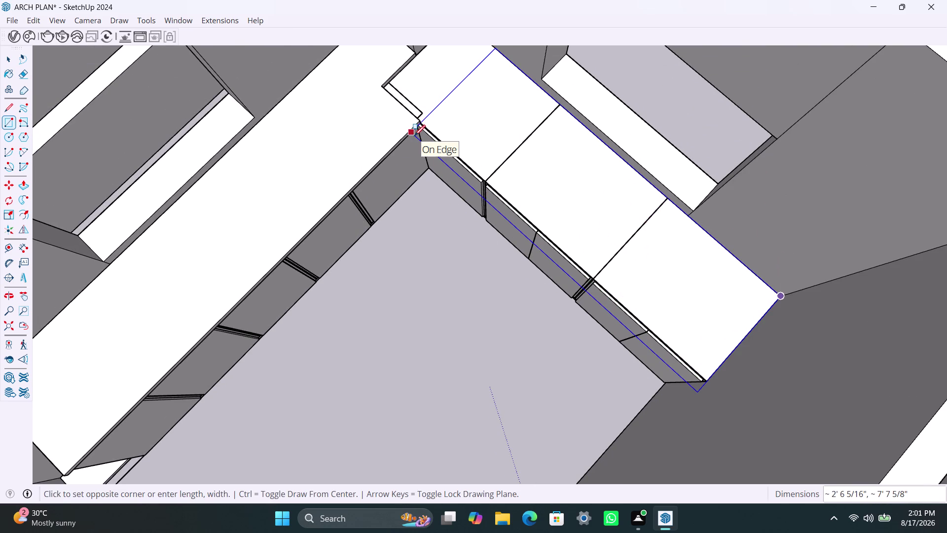
click(414, 136)
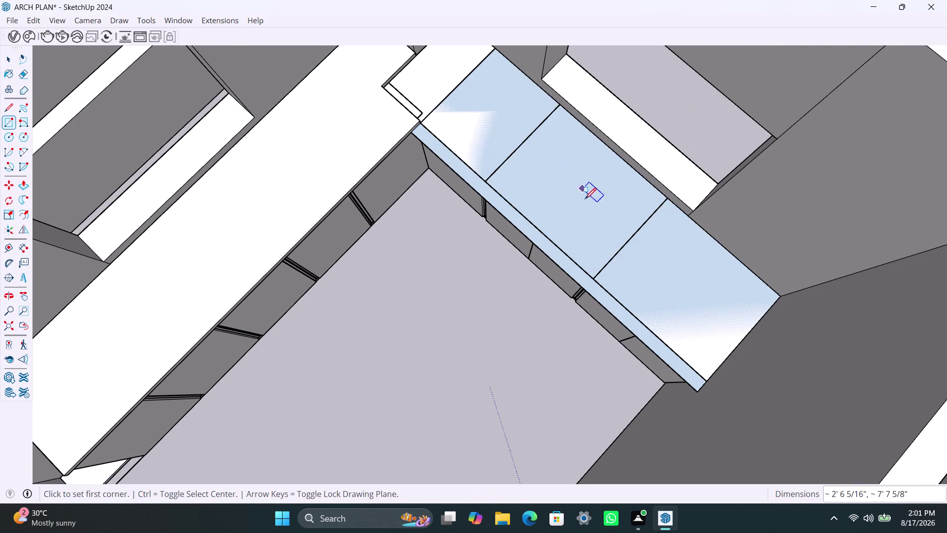
Select the wall-side countertop face with its edges and group it.
key(space)
double_click(580, 207)
click(678, 277)
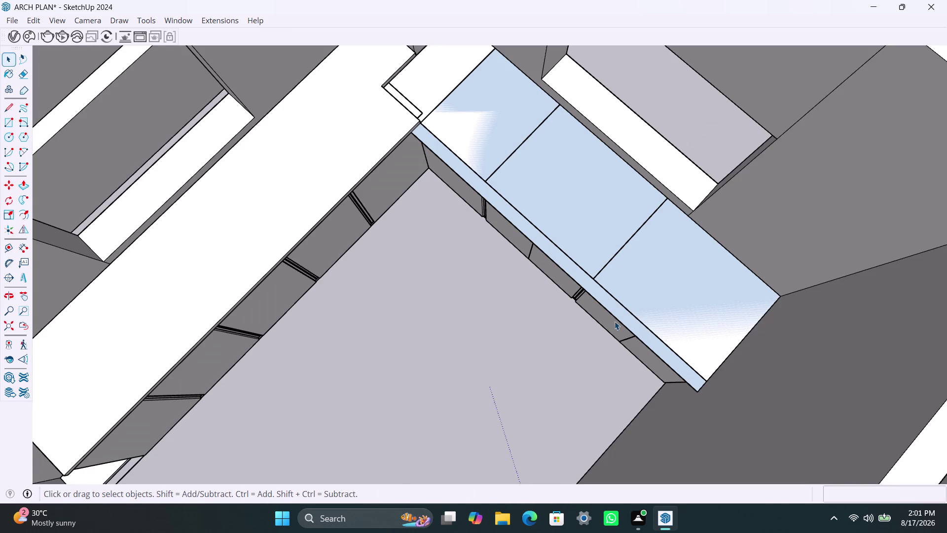
click(615, 321)
double_click(593, 286)
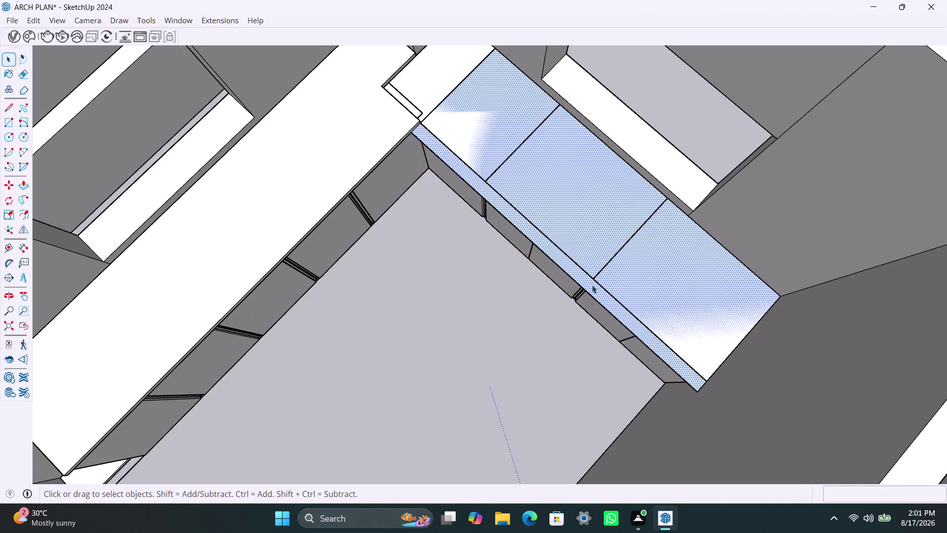
double_click(584, 288)
right_click(583, 288)
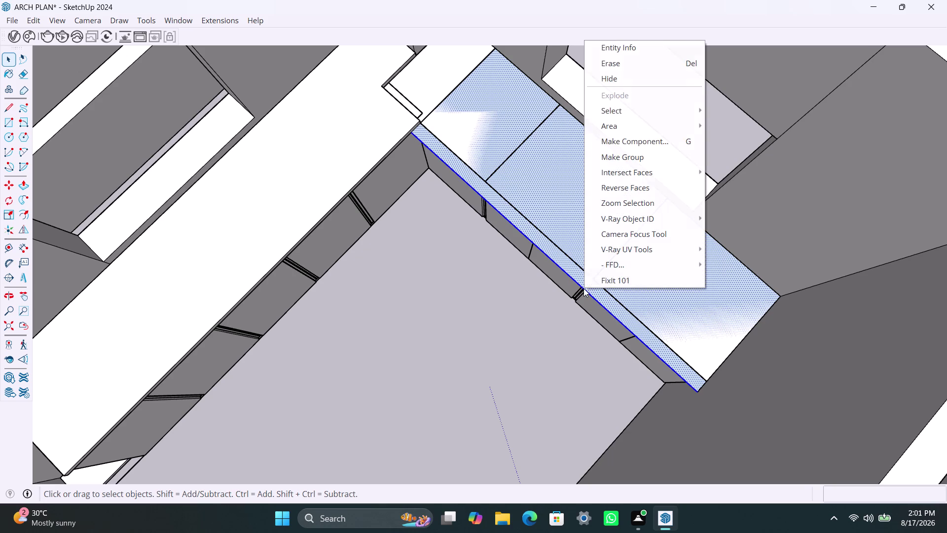
click(630, 162)
click(646, 285)
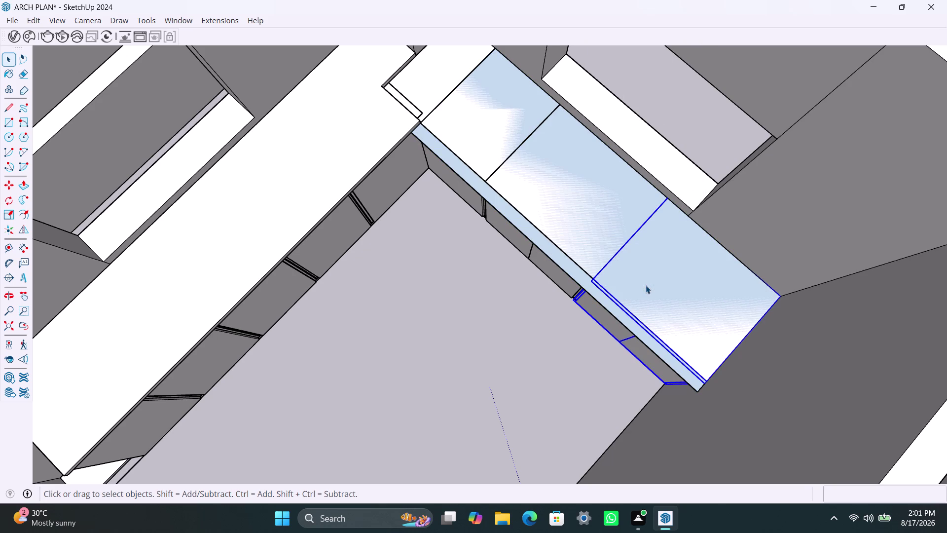
click(580, 283)
double_click(580, 282)
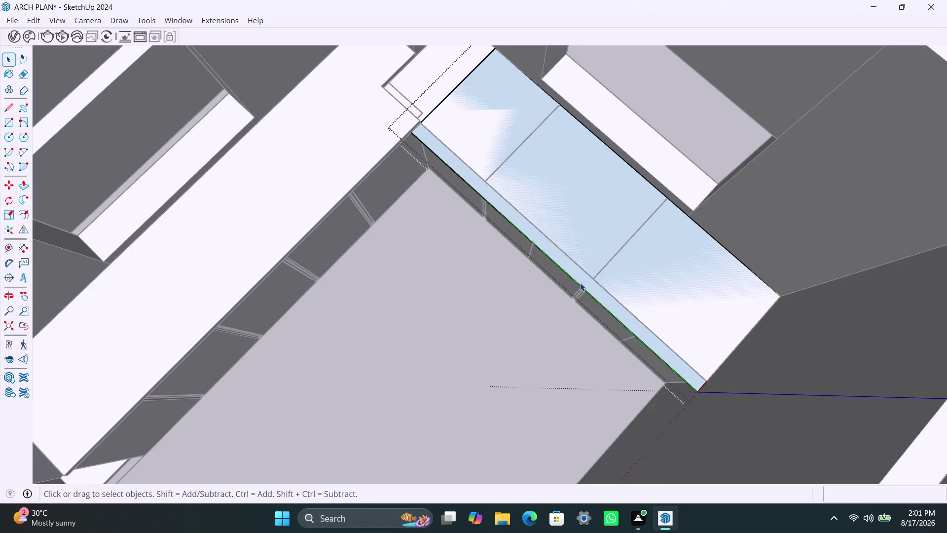
click(580, 282)
Push/Pull the slab's top face up to a 40 mm thickness.
key(p)
click(584, 277)
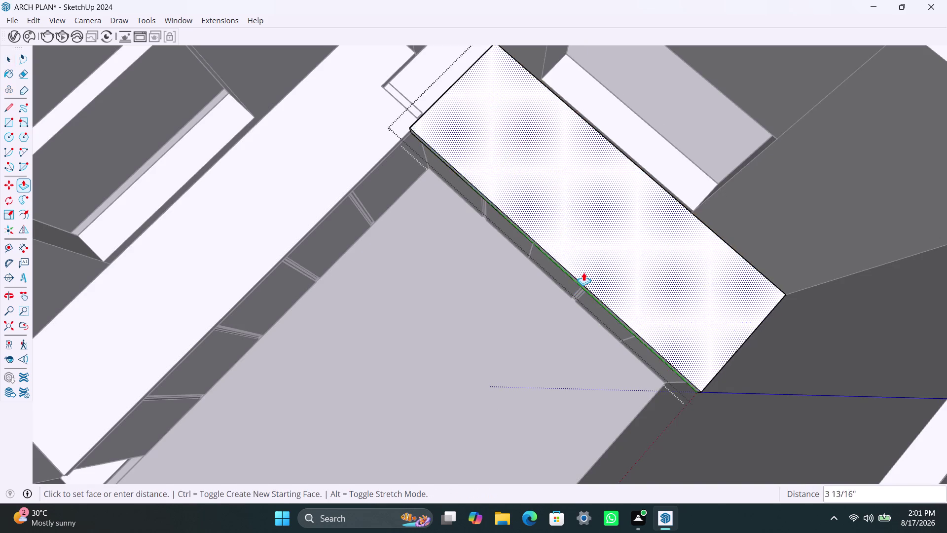
text(40m)
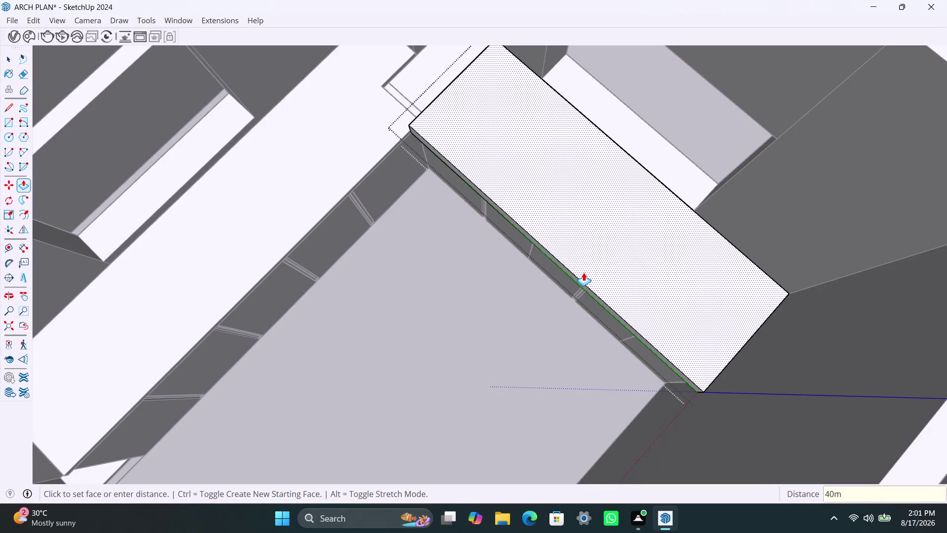
text(m)
key(Return)
key(space)
scroll(down, 3)
middle_drag(451, 330, 517, 349)
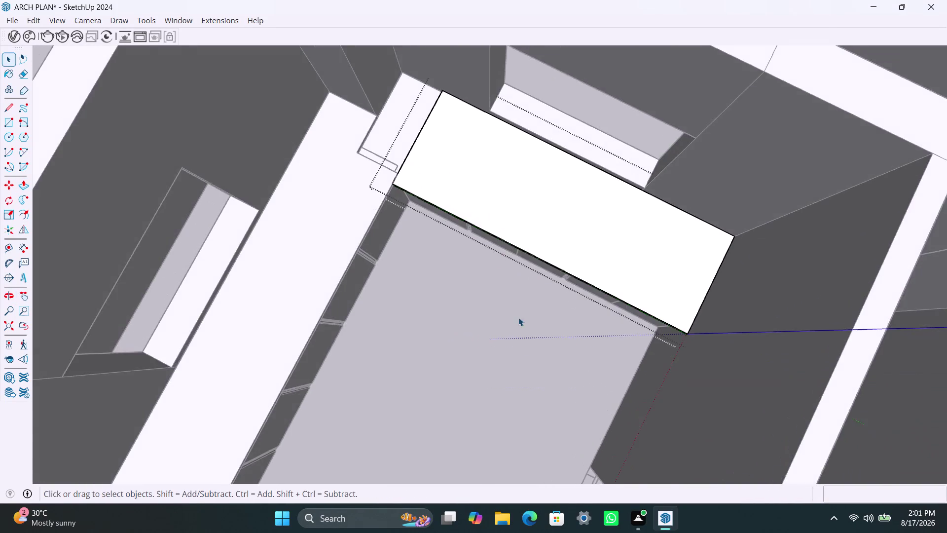
Push/Pull the slab's front face outward past the cabinet fronts.
scroll(up, 3)
middle_drag(370, 216, 484, 216)
scroll(up, 3)
middle_drag(397, 237, 422, 177)
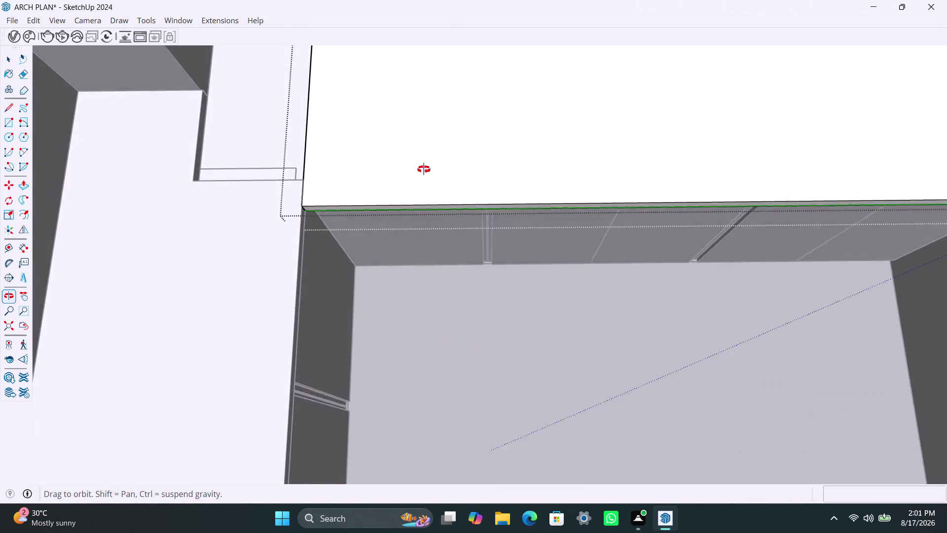
middle_drag(423, 176, 408, 141)
scroll(up, 3)
middle_drag(323, 189, 350, 202)
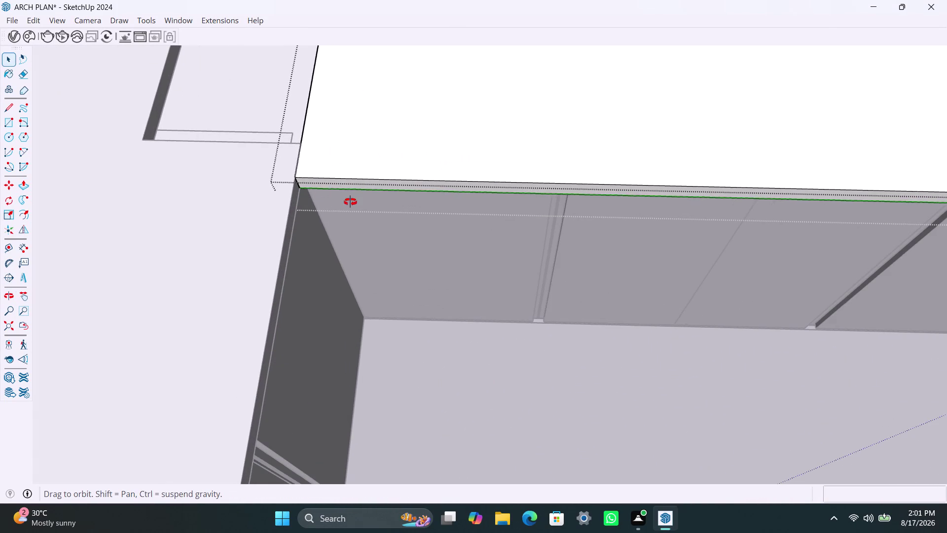
middle_drag(350, 202, 419, 207)
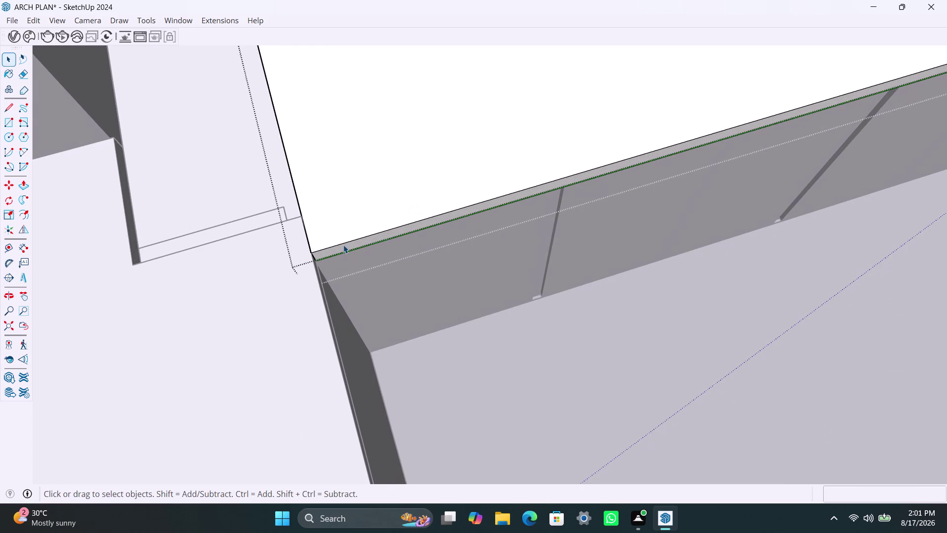
click(338, 249)
key(p)
click(351, 238)
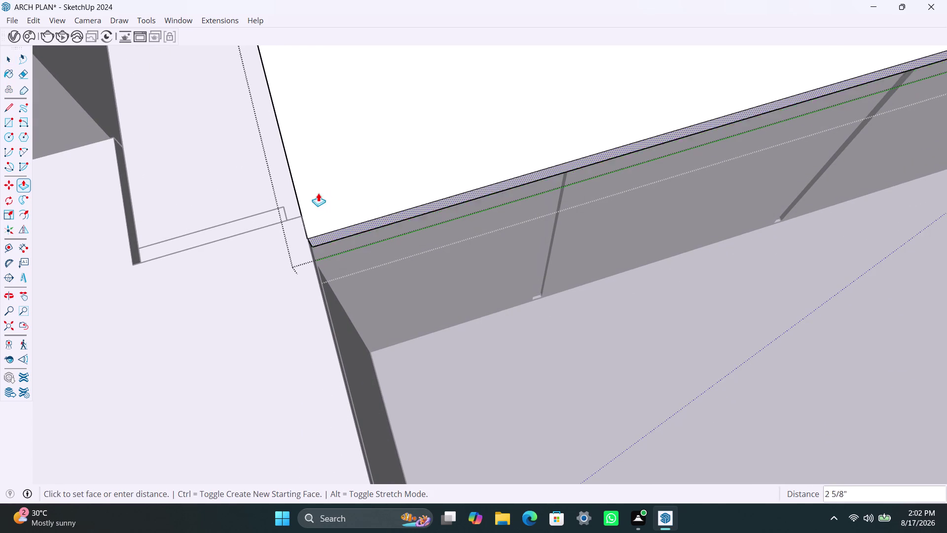
click(296, 214)
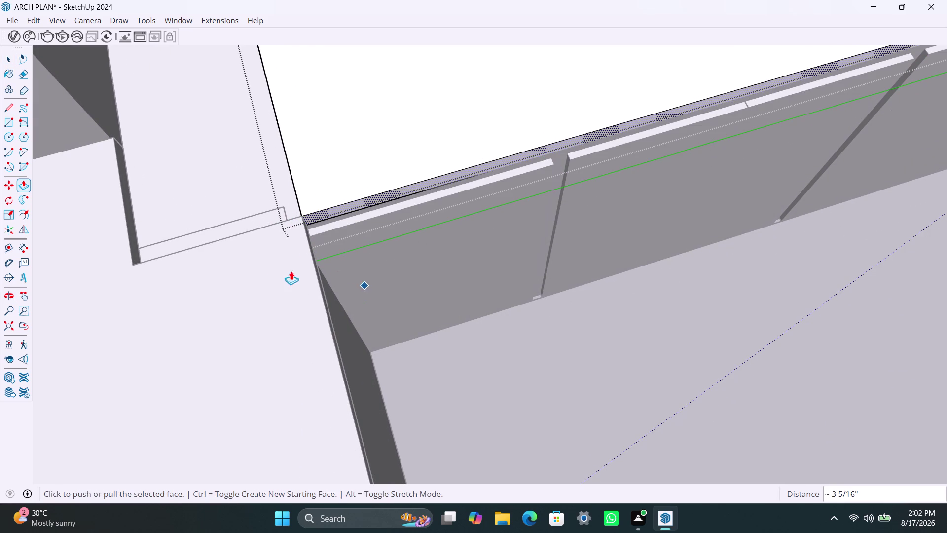
Push the slab's corner end face out about 13 inches toward the other counter.
scroll(down, 3)
middle_drag(251, 279, 509, 167)
middle_drag(350, 249, 133, 283)
click(2, 322)
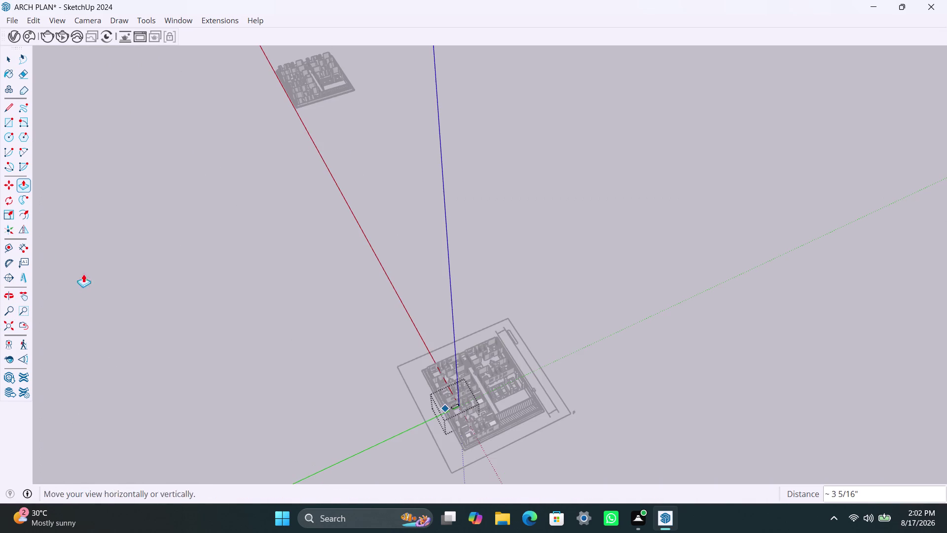
scroll(up, 3)
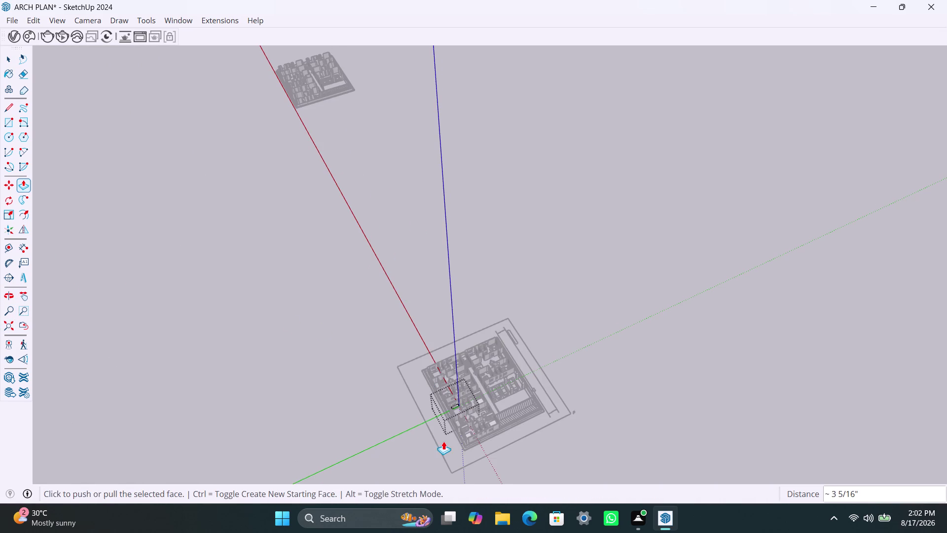
scroll(up, 3)
scroll(up, 3)
scroll(up, 3)
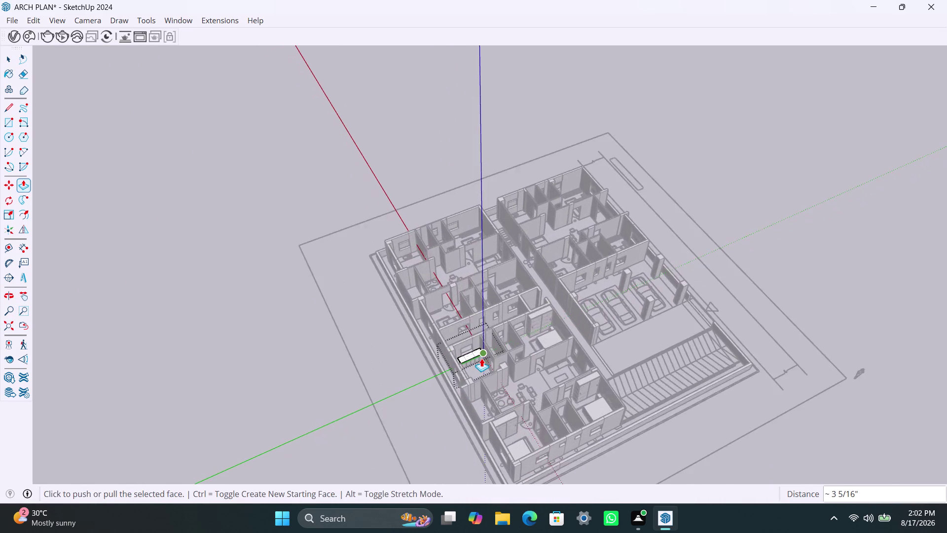
scroll(up, 3)
middle_drag(463, 362, 554, 370)
scroll(up, 3)
middle_drag(508, 353, 501, 376)
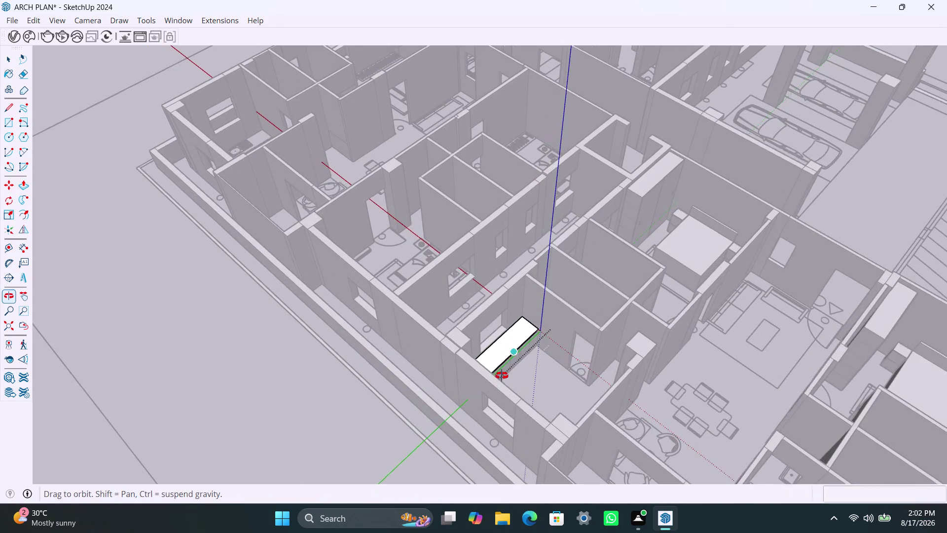
middle_drag(501, 375, 490, 404)
scroll(up, 3)
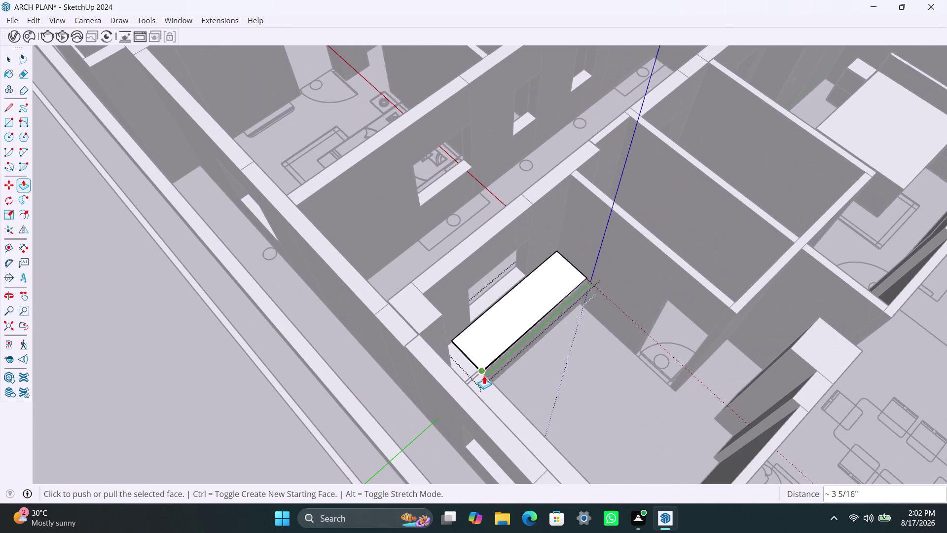
middle_drag(488, 374, 529, 384)
scroll(up, 3)
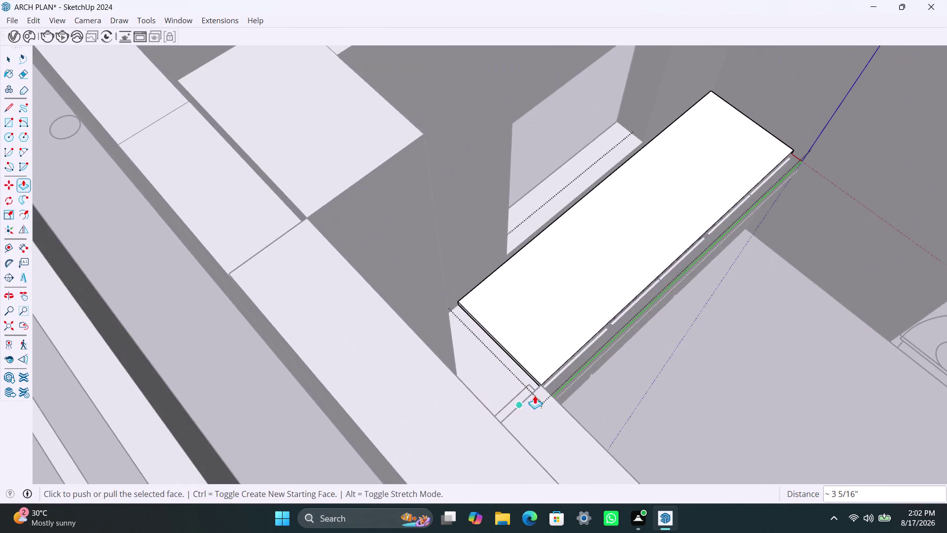
middle_drag(543, 397, 549, 409)
scroll(up, 3)
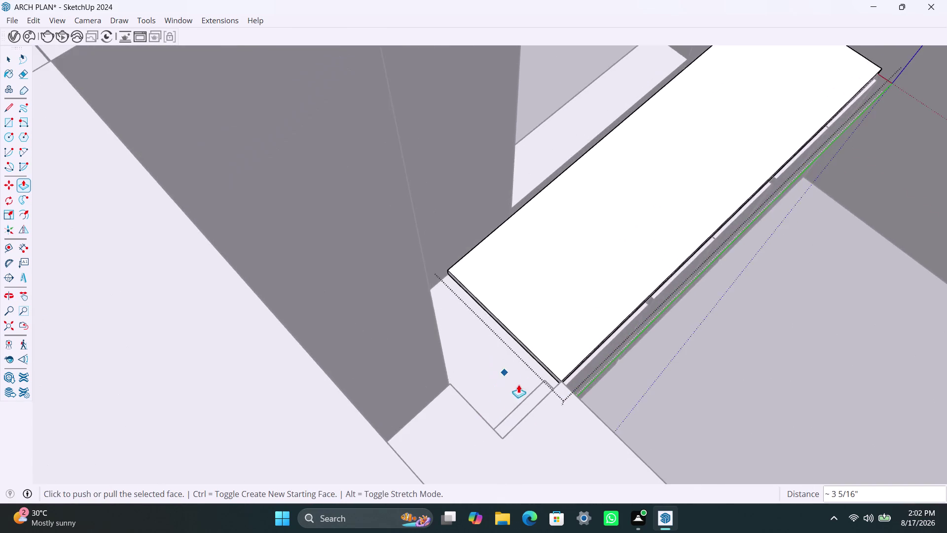
scroll(up, 3)
middle_drag(562, 389, 580, 378)
scroll(up, 3)
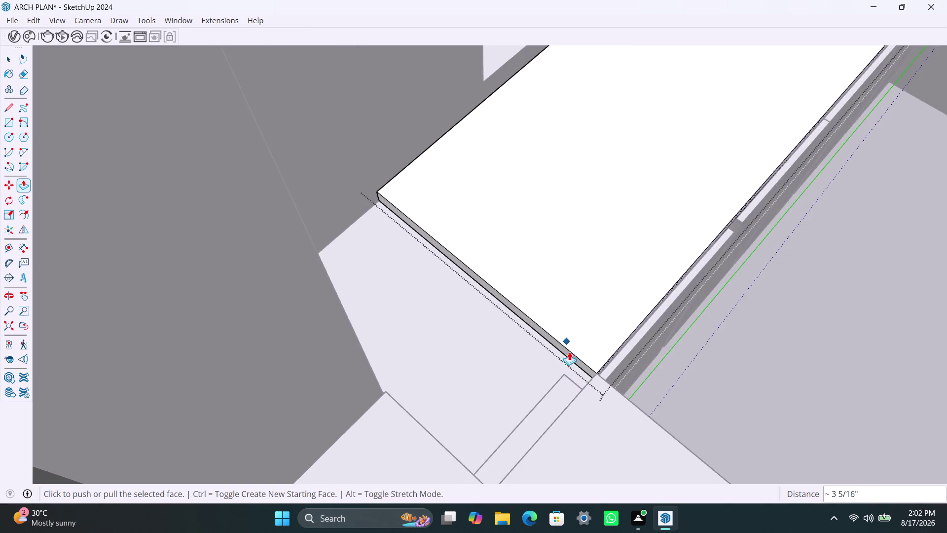
scroll(up, 3)
scroll(up, 3)
key(space)
click(576, 362)
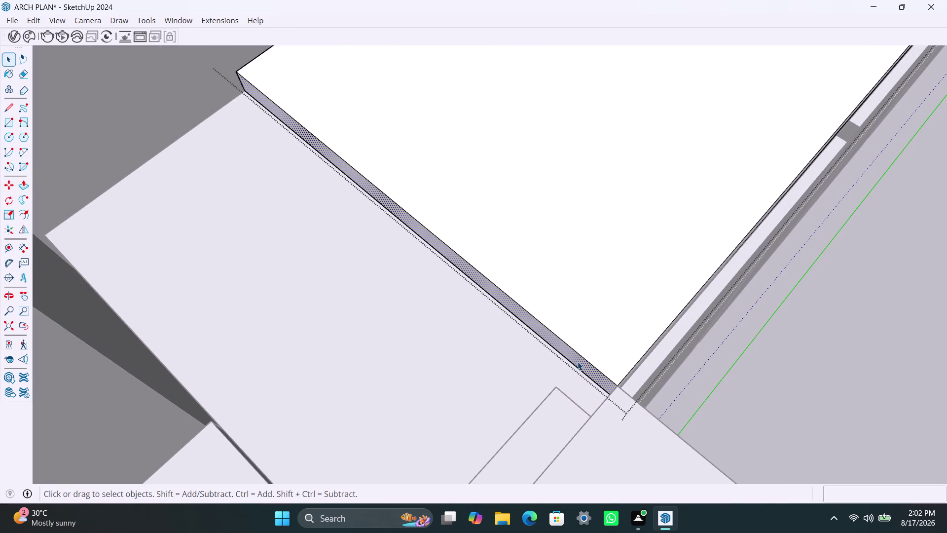
key(p)
click(578, 362)
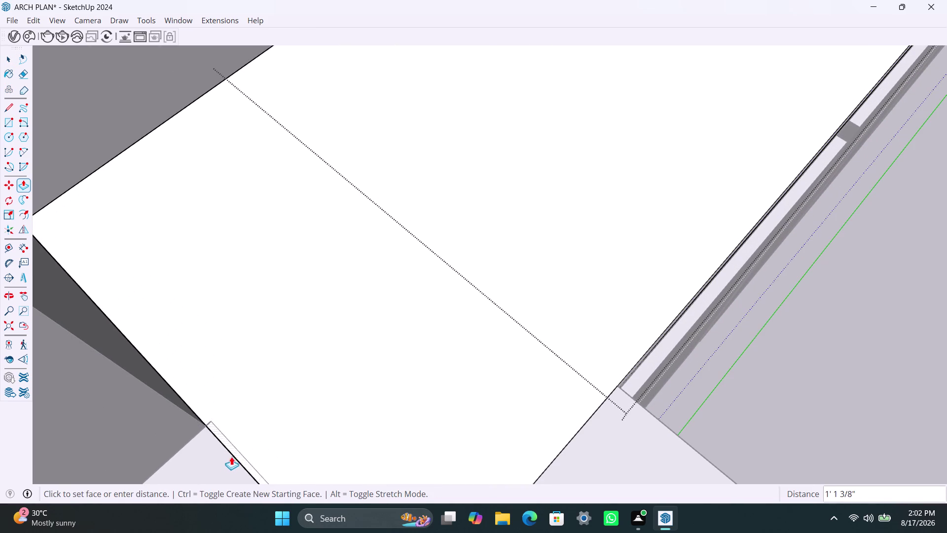
click(234, 452)
Inspect the end overhang, then select the slab's front face and edges.
scroll(down, 3)
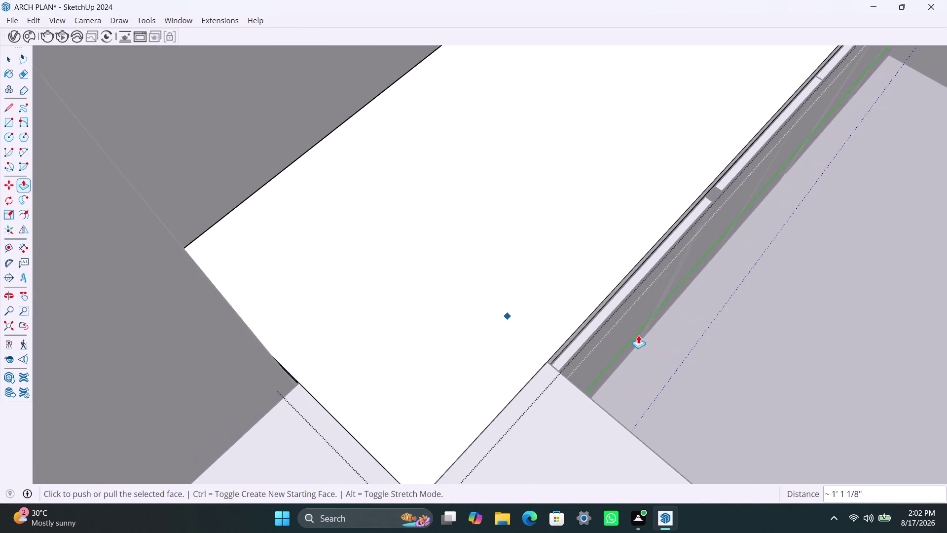
middle_drag(643, 359, 376, 283)
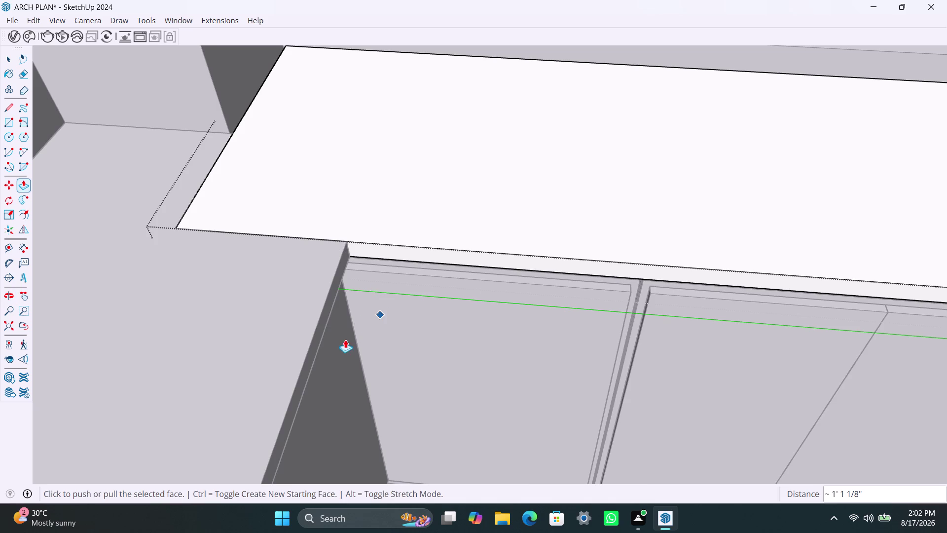
key(space)
click(375, 379)
scroll(up, 3)
scroll(up, 3)
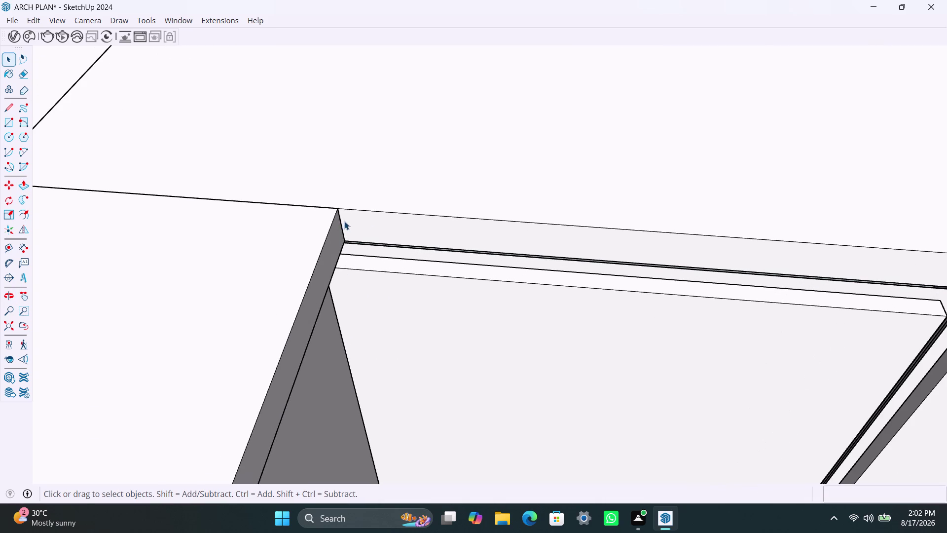
click(407, 241)
double_click(407, 237)
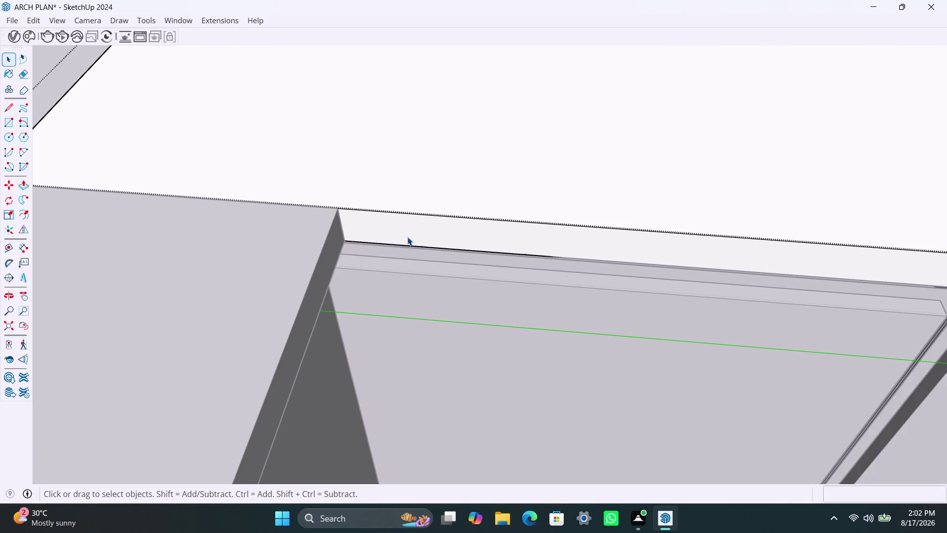
click(419, 236)
scroll(down, 3)
scroll(down, 3)
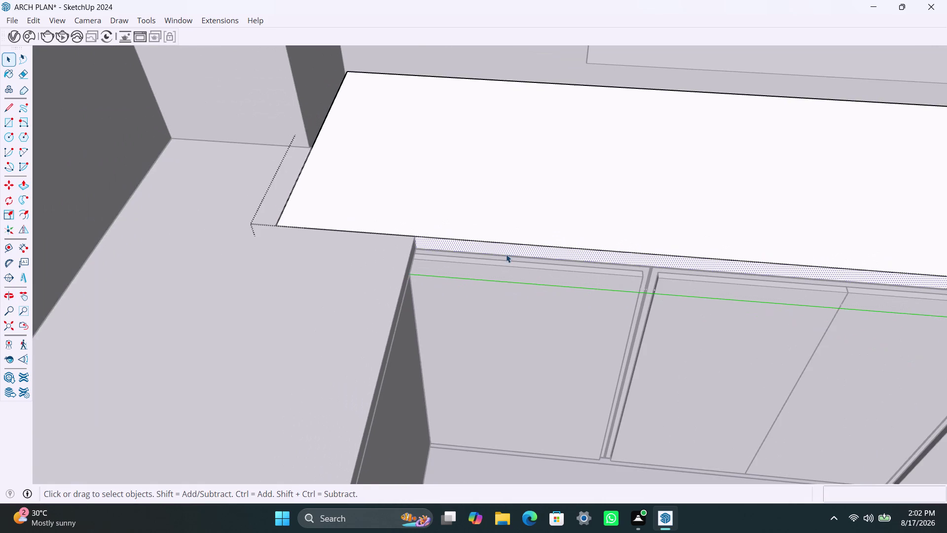
scroll(down, 3)
middle_drag(504, 257, 432, 229)
scroll(up, 3)
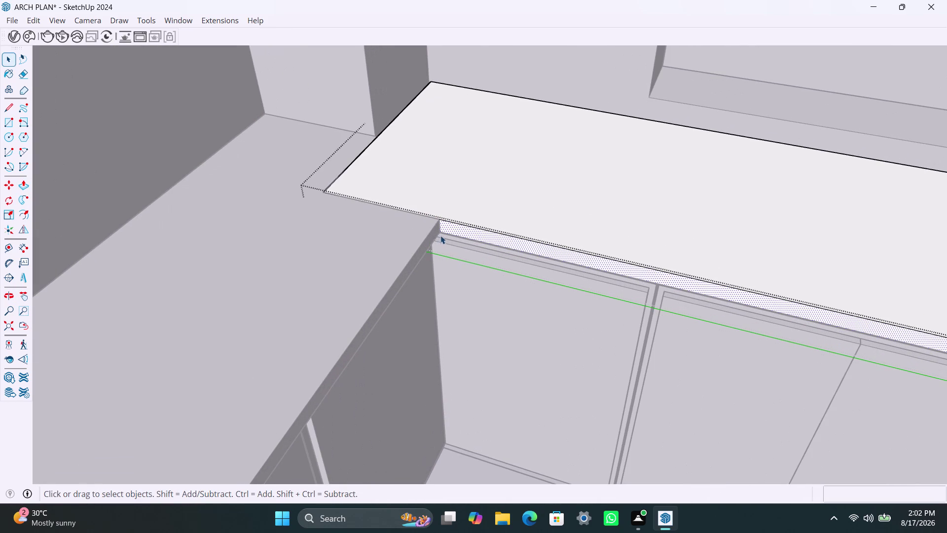
scroll(down, 3)
scroll(down, 3)
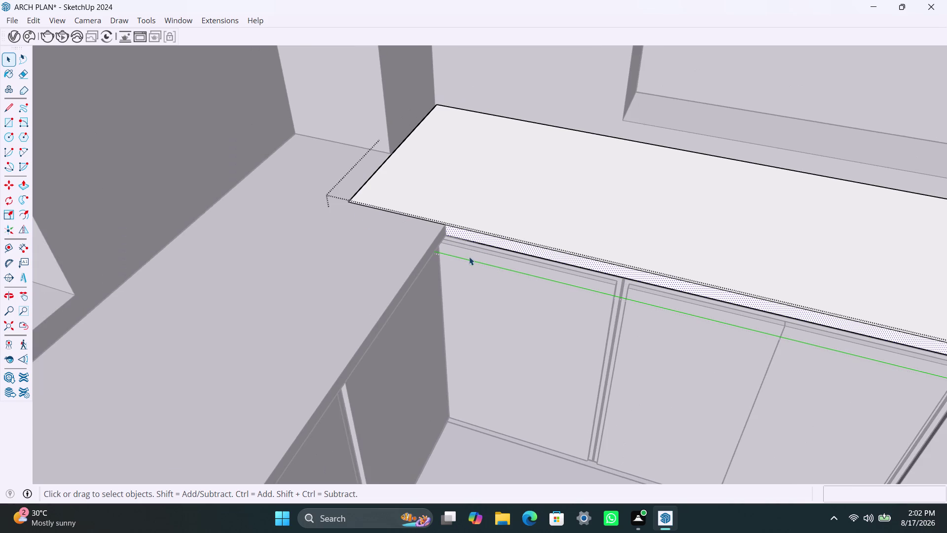
scroll(down, 3)
scroll(down, 3)
scroll(down, 3)
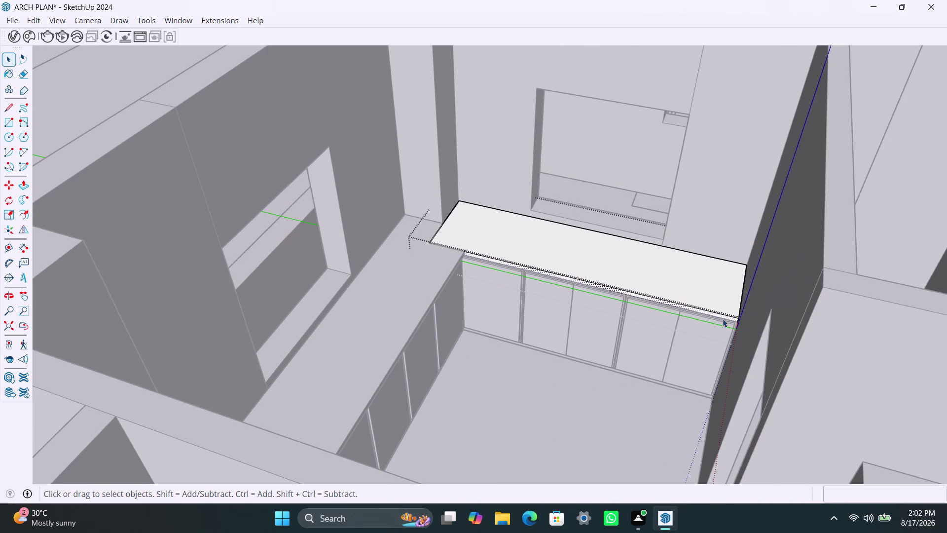
Start a Push/Pull on the slab's front face, then cancel it.
key(p)
click(706, 310)
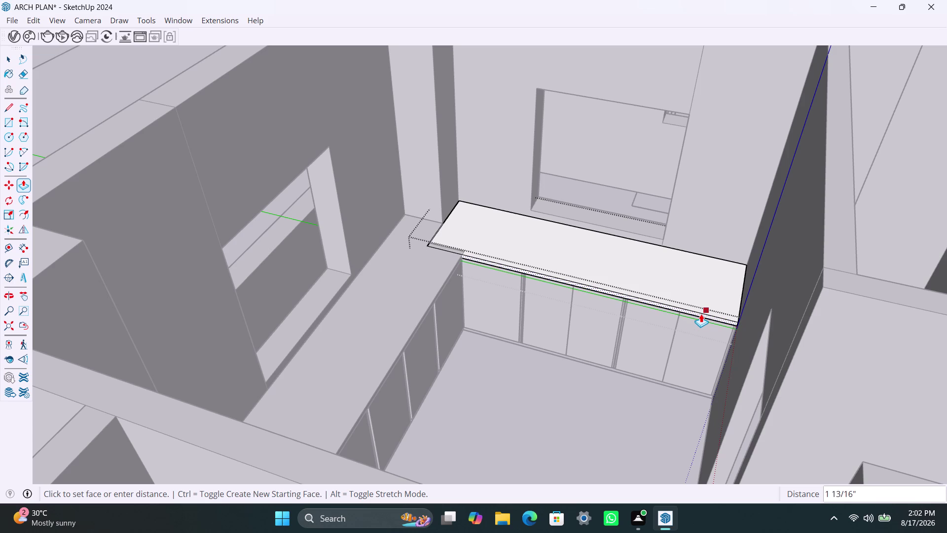
key(Escape)
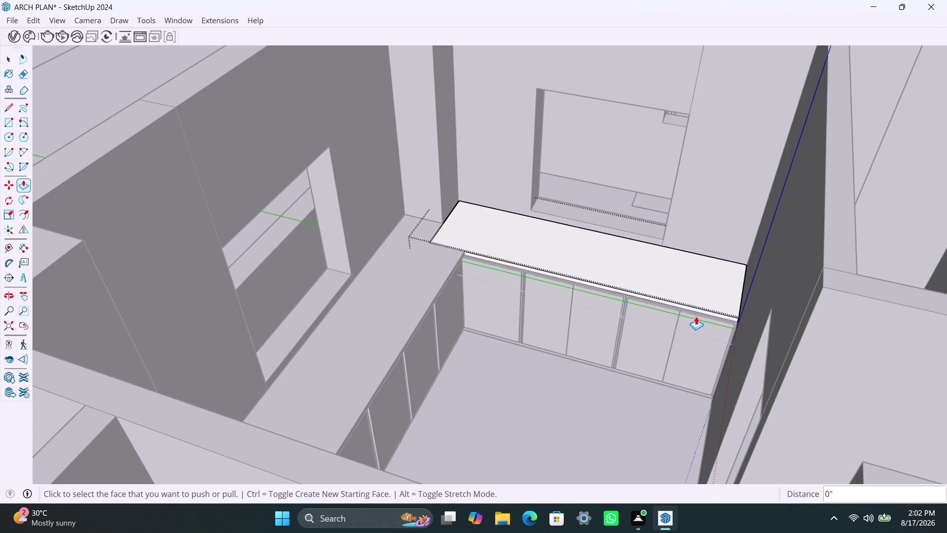
key(space)
scroll(up, 3)
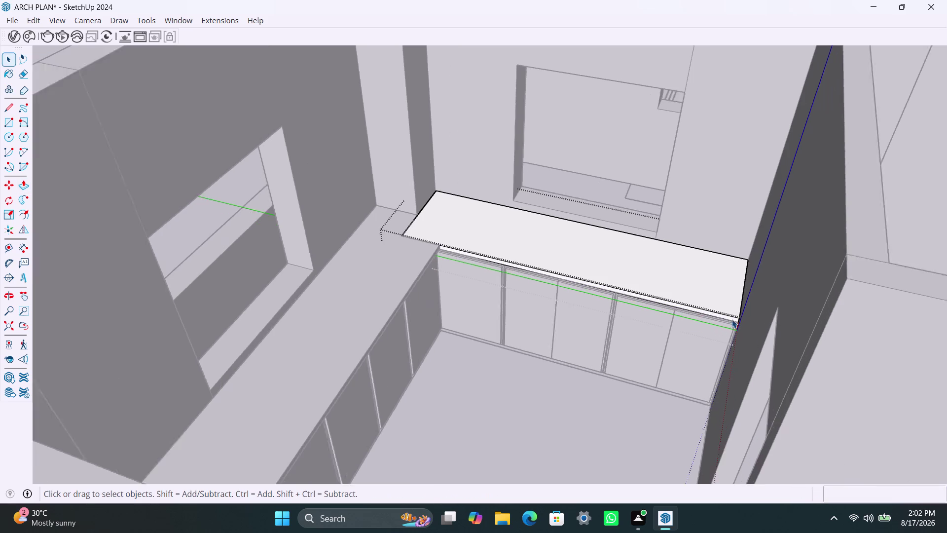
scroll(up, 3)
scroll(up, 3)
Copy the countertop slab from its corner to the adjoining cabinet corner.
click(750, 319)
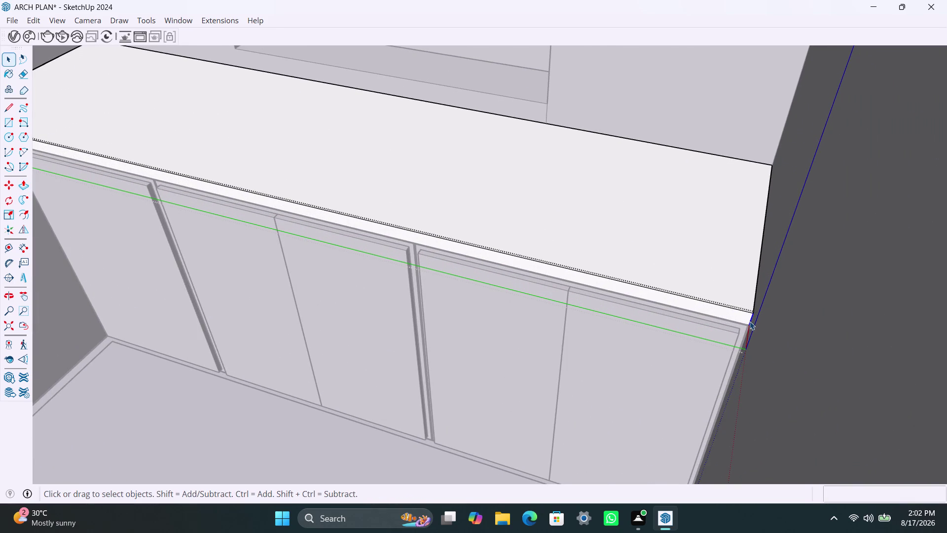
key(m)
click(748, 330)
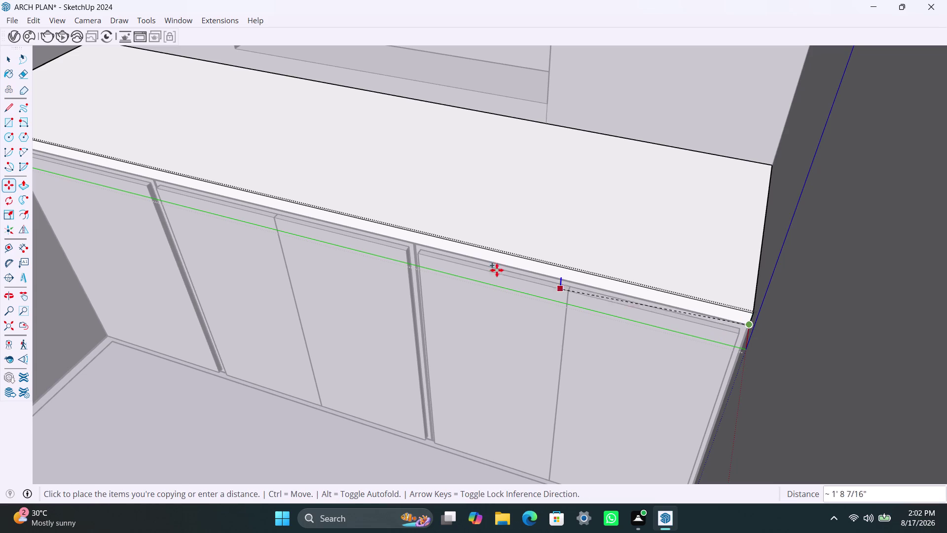
scroll(down, 3)
middle_drag(491, 260, 546, 274)
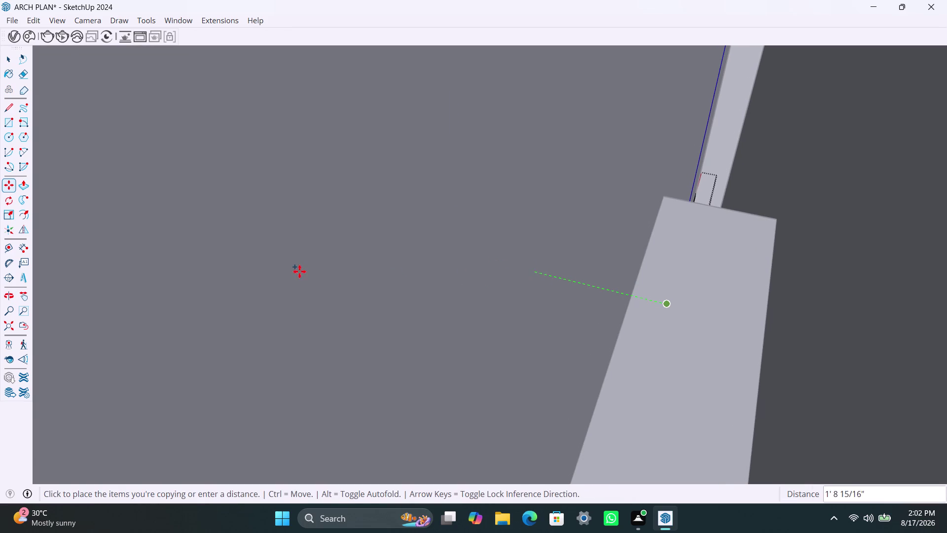
click(8, 329)
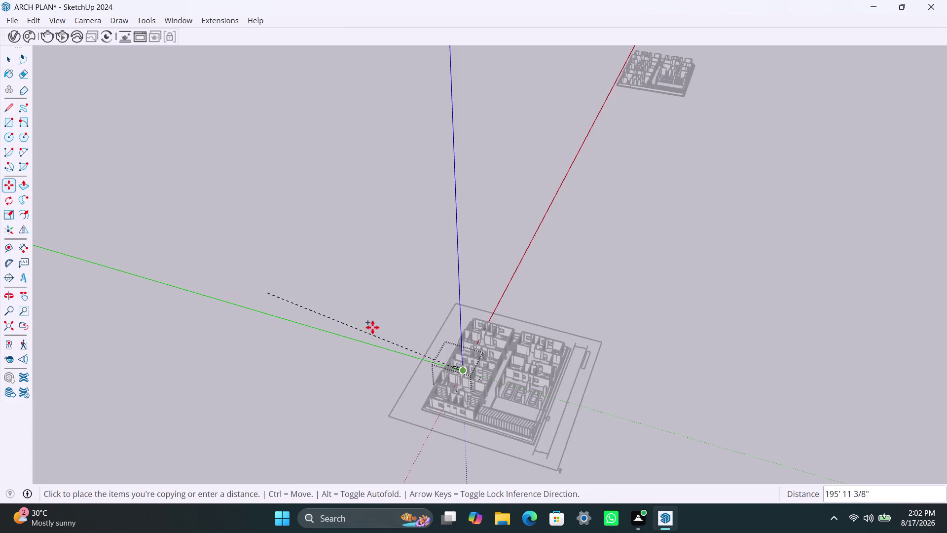
scroll(up, 3)
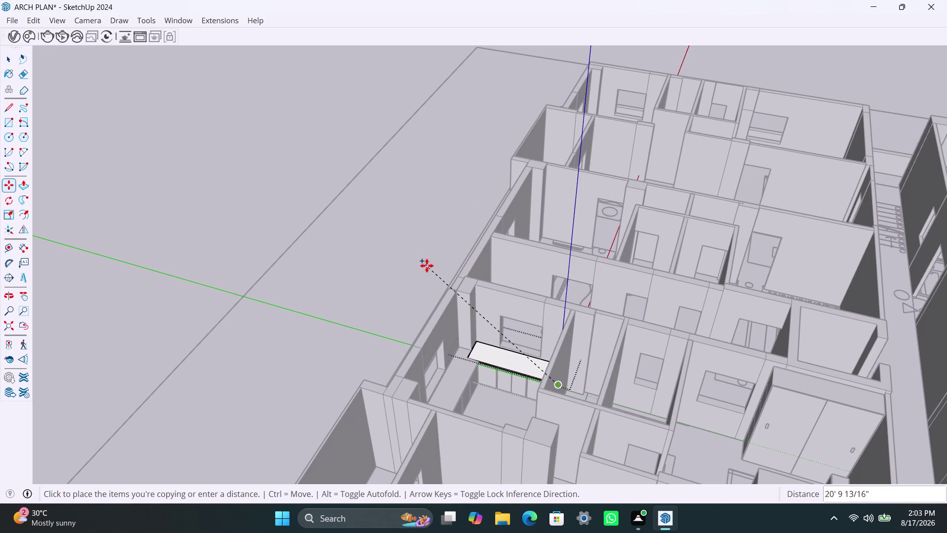
scroll(up, 3)
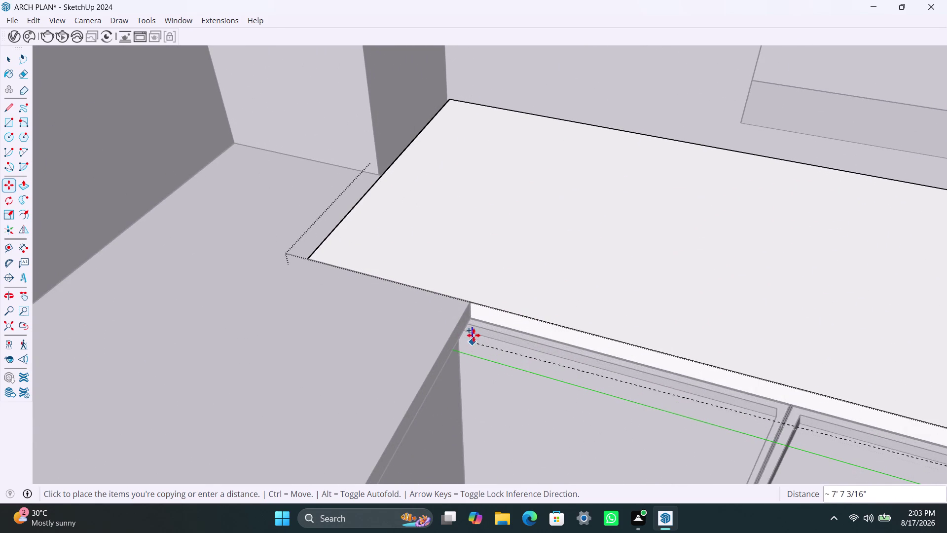
scroll(up, 3)
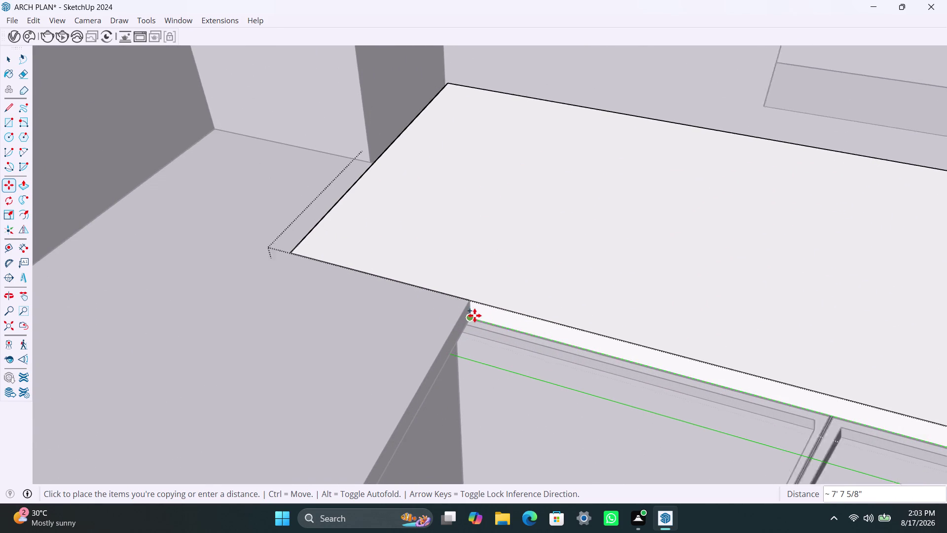
click(475, 315)
Extend the copied slab's front face 2" past the cabinet fronts.
key(space)
click(522, 324)
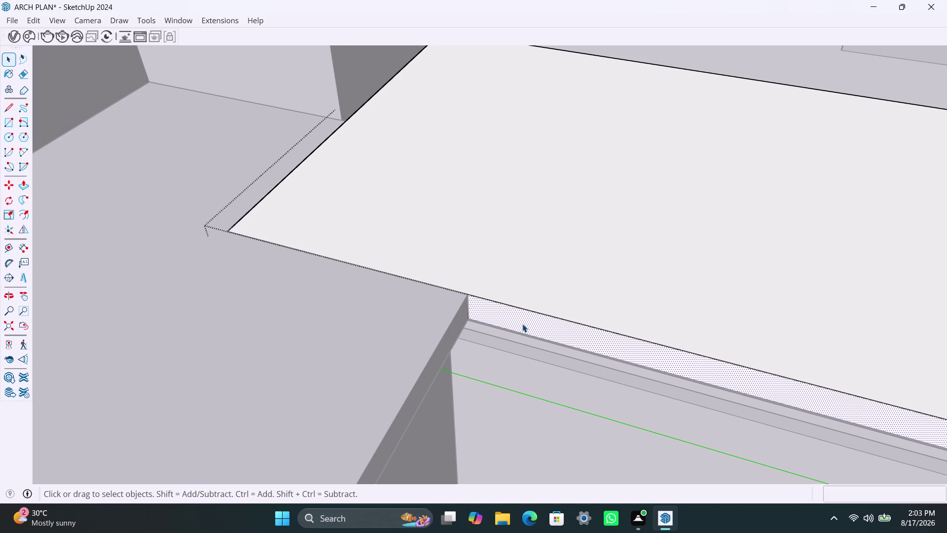
key(p)
click(523, 324)
text(2)
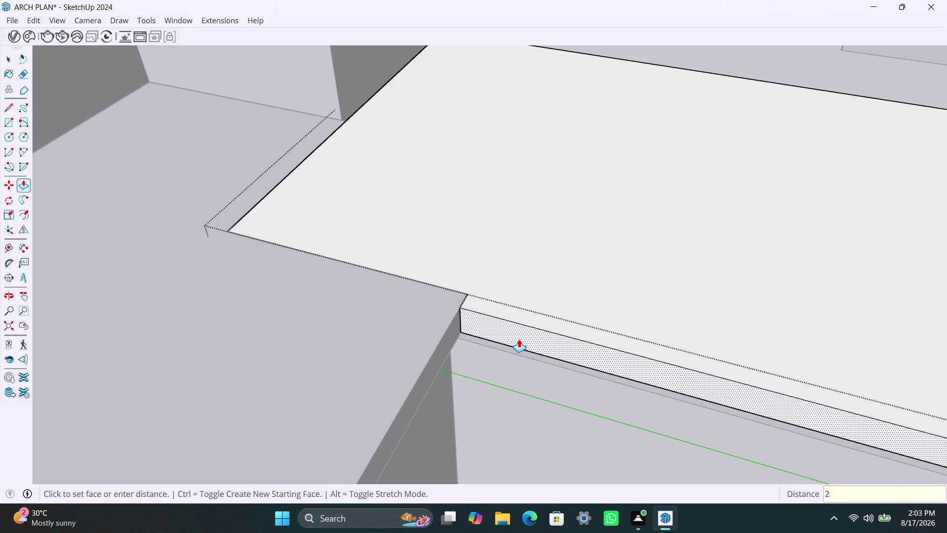
text(")
key(Return)
key(space)
scroll(down, 3)
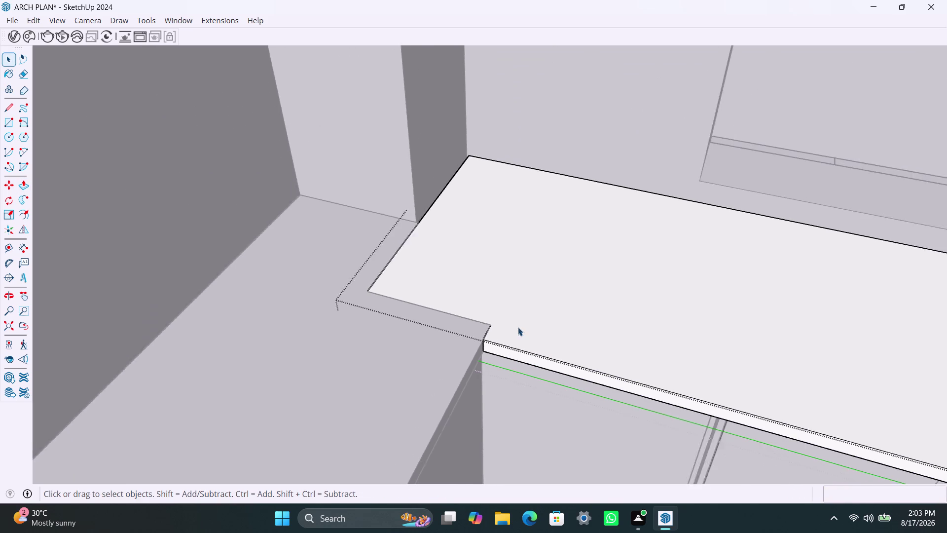
scroll(down, 3)
middle_drag(559, 356, 522, 351)
Open the slab group and view the L-shaped countertop from above.
double_click(505, 421)
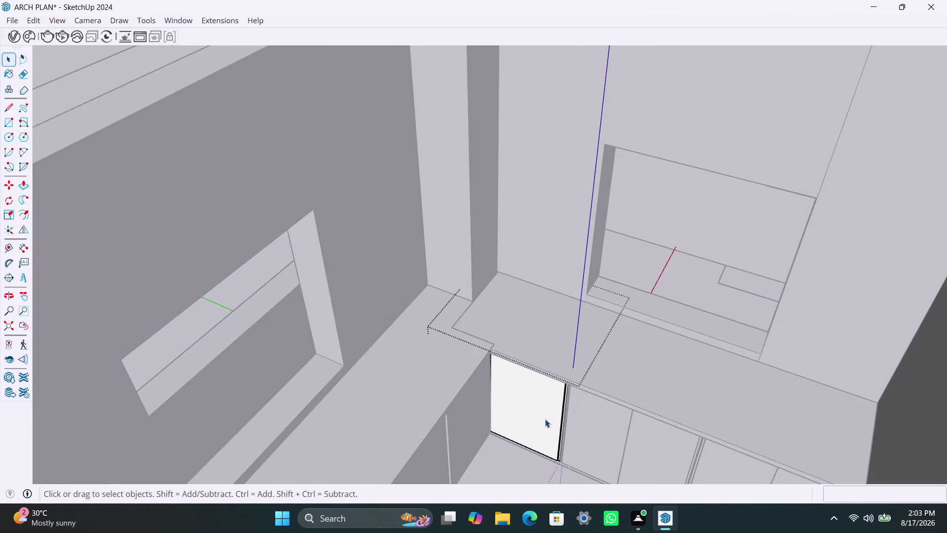
click(523, 473)
scroll(down, 3)
middle_drag(542, 424, 531, 411)
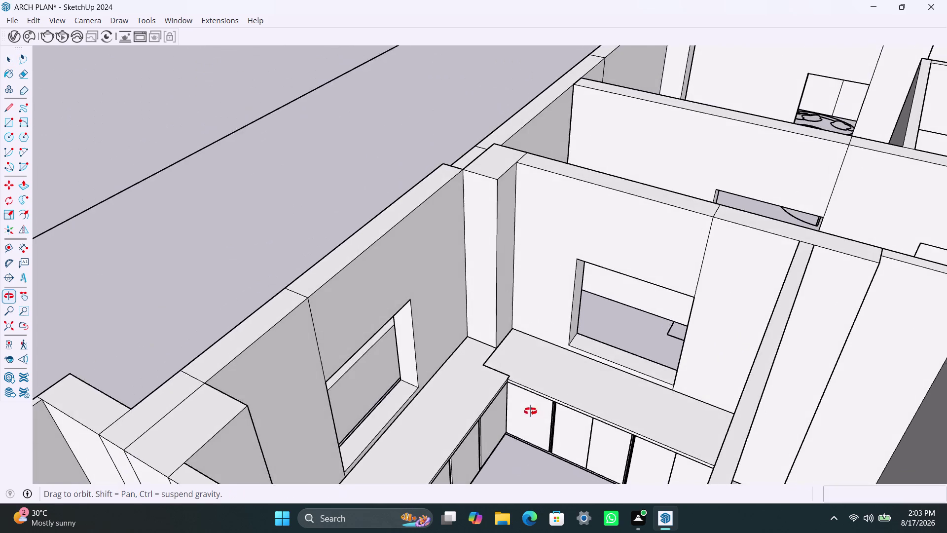
middle_drag(531, 412, 505, 368)
scroll(down, 3)
middle_drag(520, 455, 480, 367)
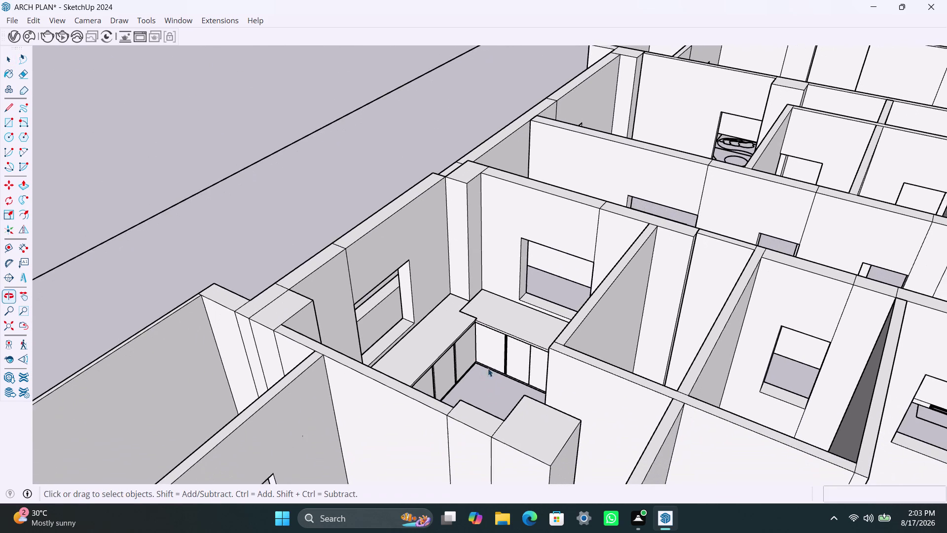
scroll(up, 3)
middle_drag(497, 372, 477, 392)
Open the return slab for editing, delete the edge where the slabs meet, then undo it.
click(452, 273)
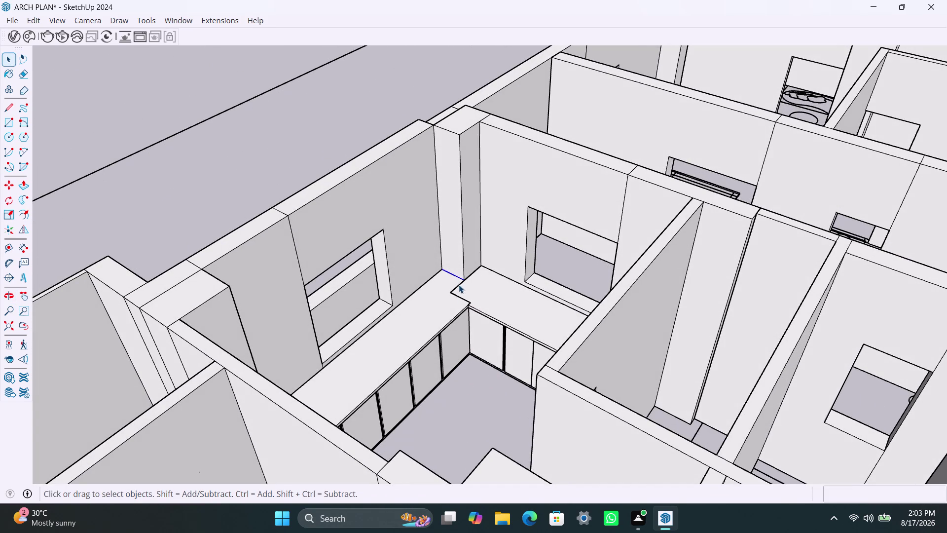
click(458, 285)
double_click(476, 301)
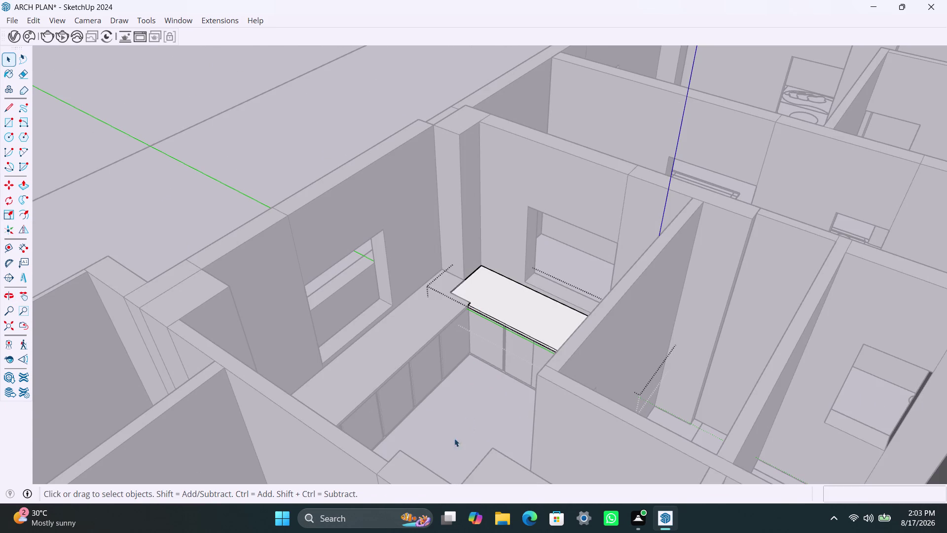
click(429, 451)
scroll(down, 3)
middle_drag(468, 424, 465, 425)
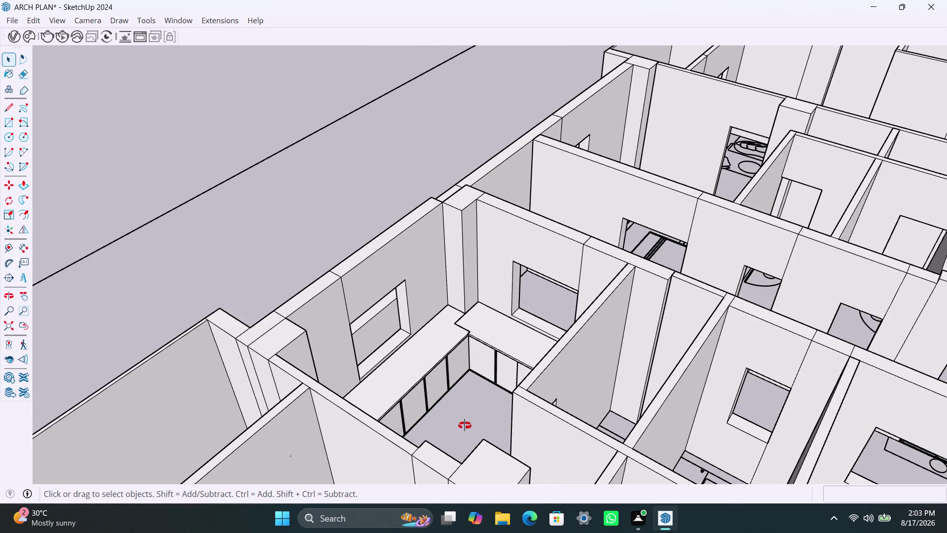
middle_drag(465, 425, 373, 427)
scroll(up, 3)
scroll(up, 3)
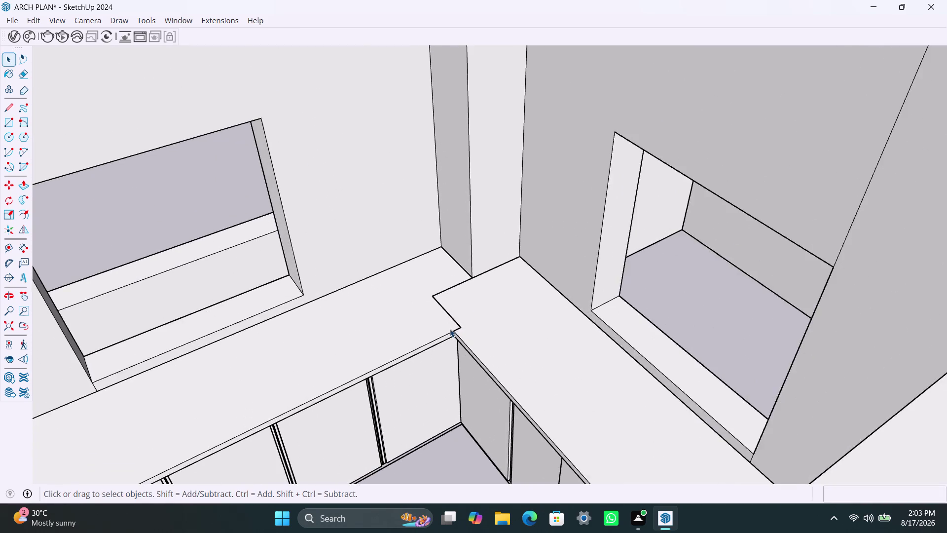
scroll(up, 3)
click(457, 318)
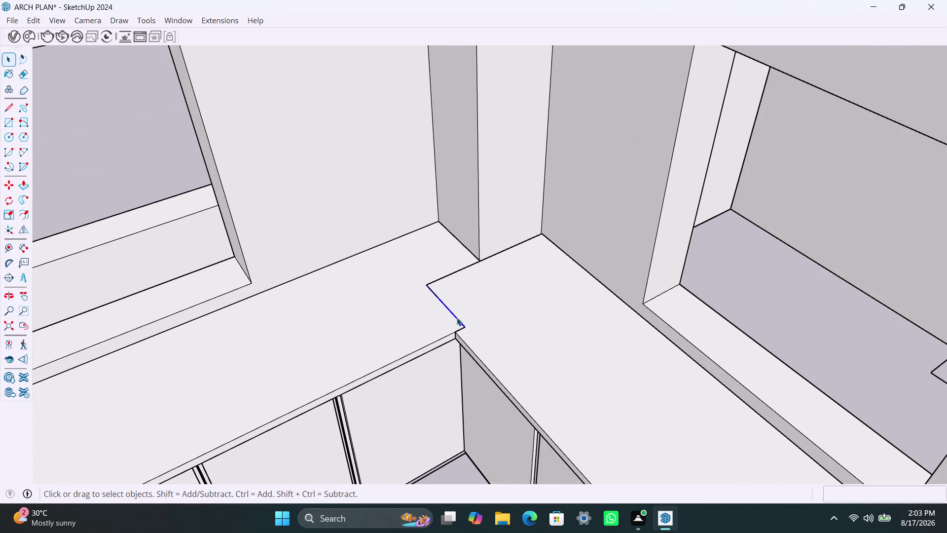
key(Delete)
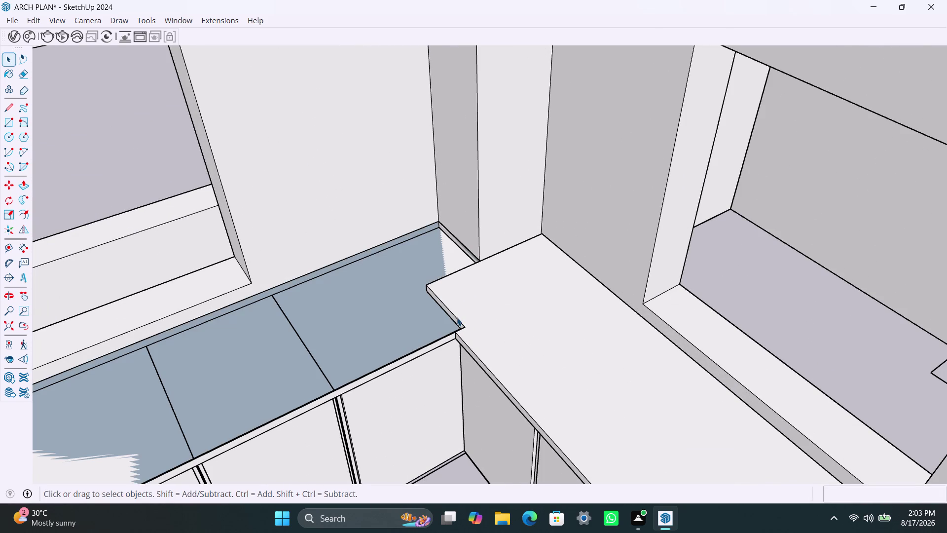
key(ctrl+z)
Orbit around the kitchen to inspect the L-shaped countertop from several sides.
scroll(down, 3)
scroll(down, 3)
scroll(down, 3)
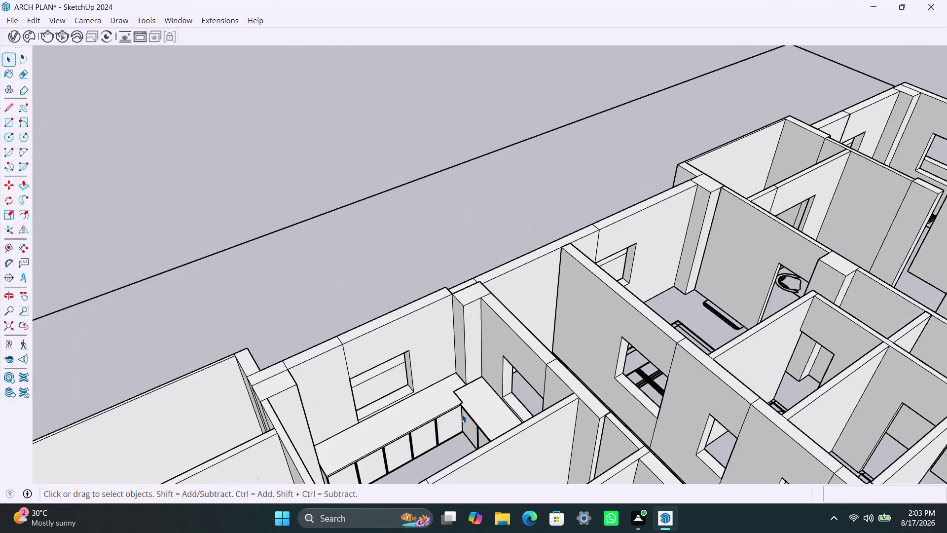
middle_drag(461, 414, 485, 283)
scroll(up, 3)
middle_drag(477, 371, 486, 427)
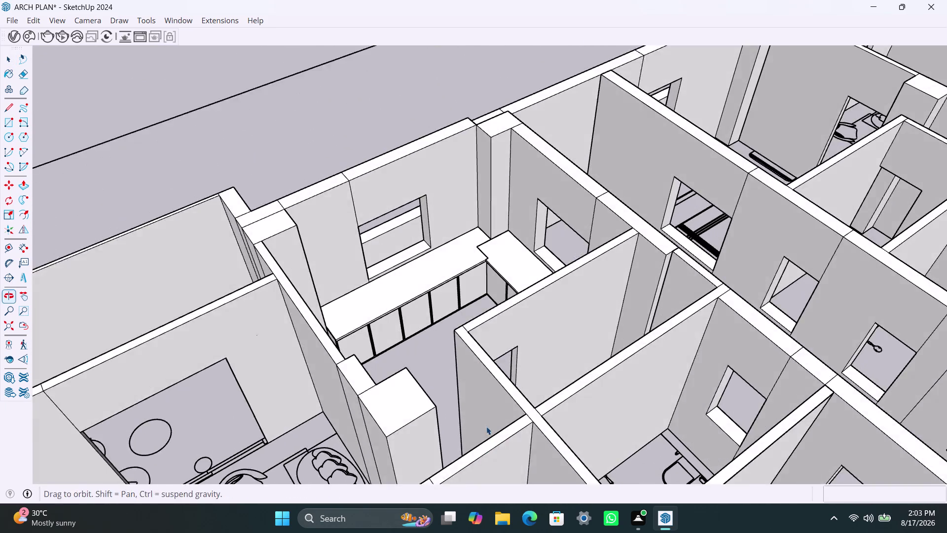
scroll(up, 3)
middle_drag(447, 369, 422, 387)
scroll(down, 3)
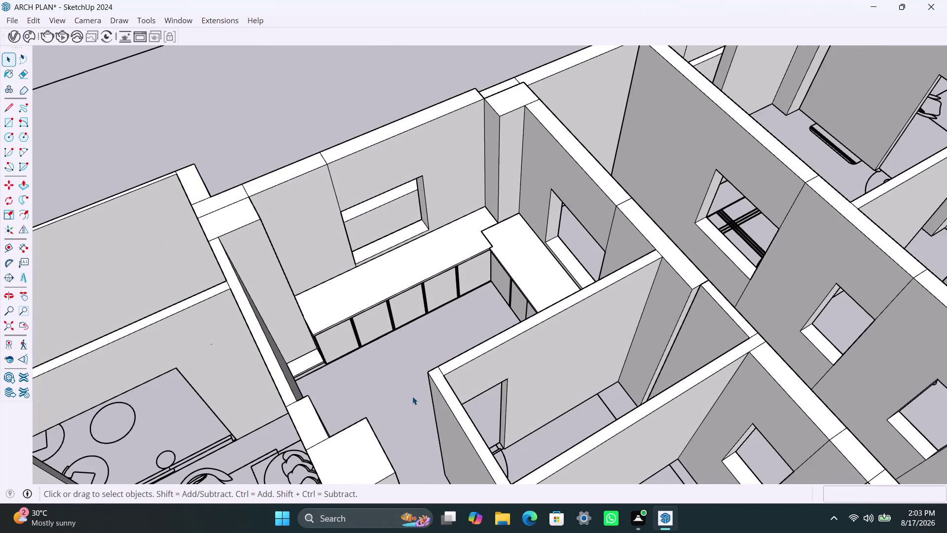
middle_drag(413, 396, 433, 305)
scroll(up, 3)
middle_drag(440, 382, 668, 402)
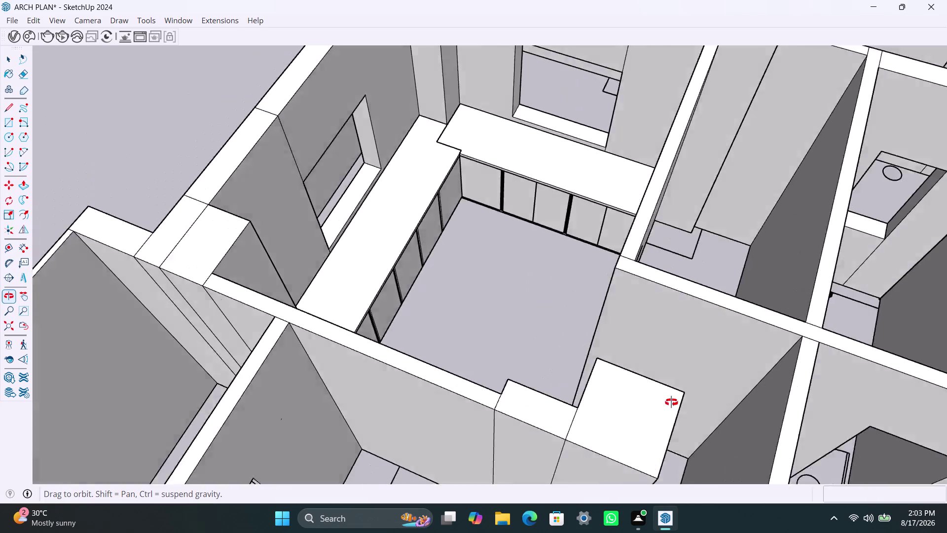
middle_drag(668, 402, 548, 388)
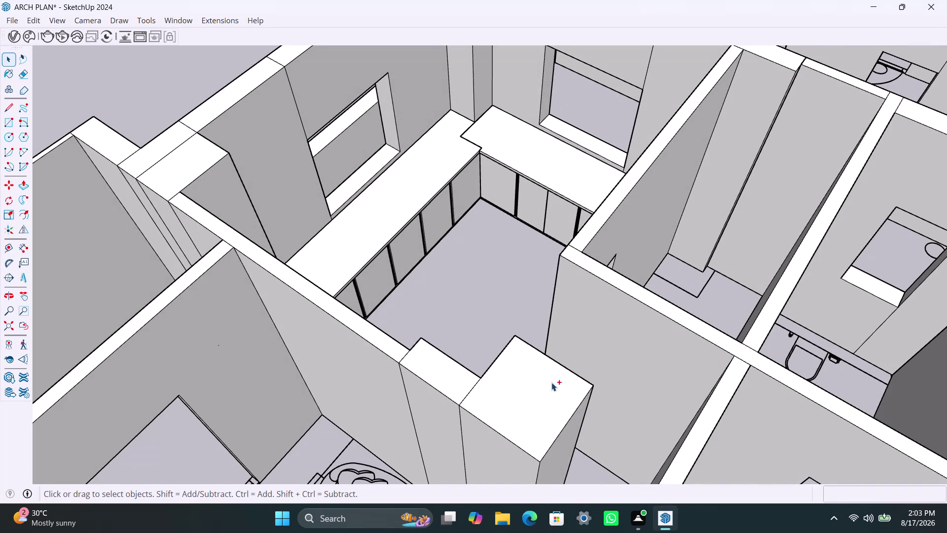
Save the ARCH PLAN model with Ctrl+S.
key(ctrl+s)
scroll(down, 3)
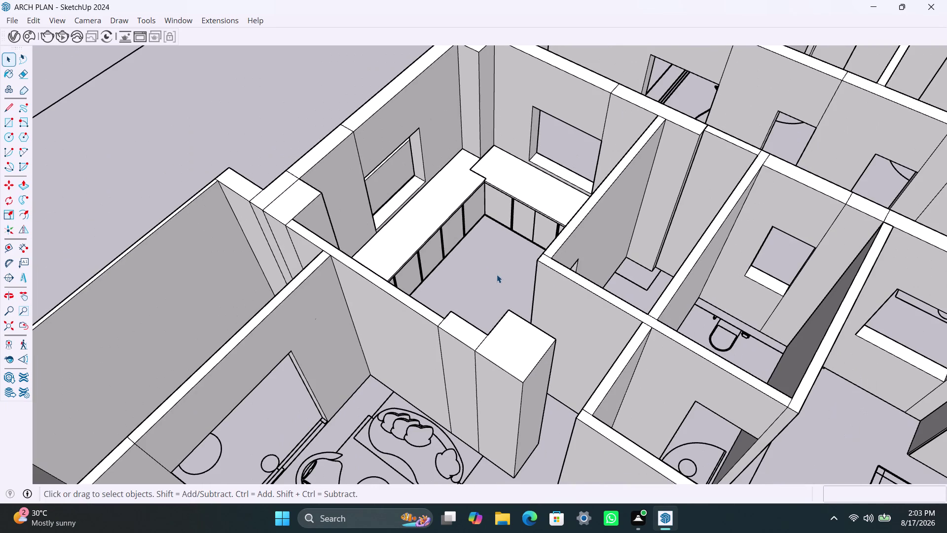
scroll(down, 3)
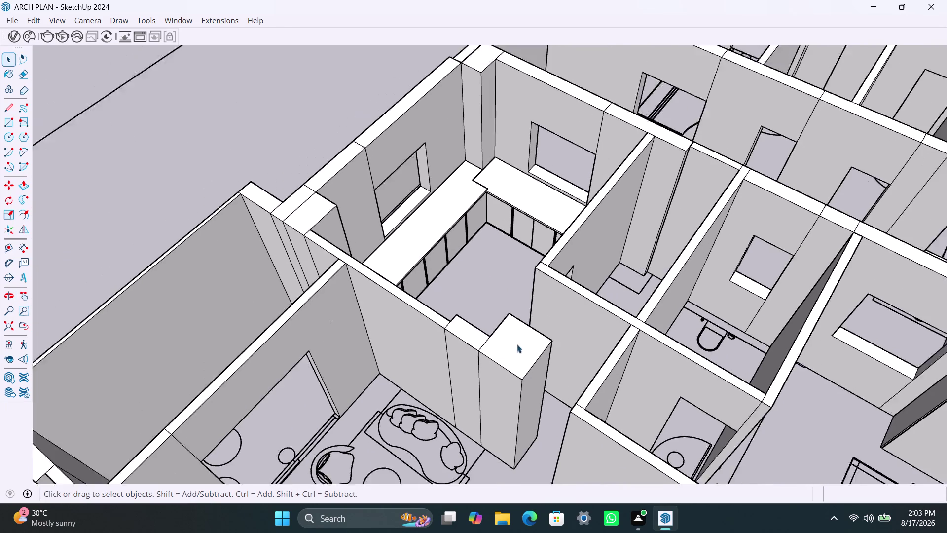
scroll(down, 3)
middle_drag(517, 324, 668, 320)
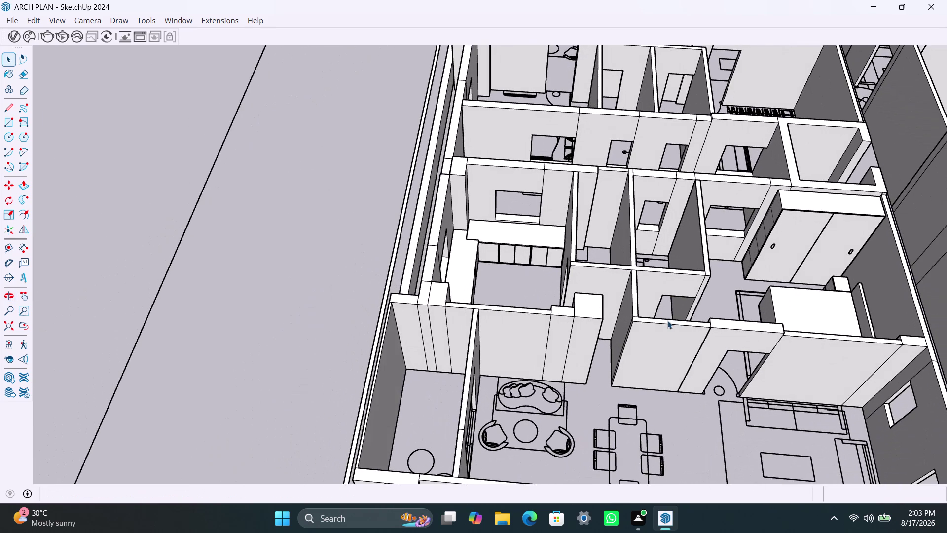